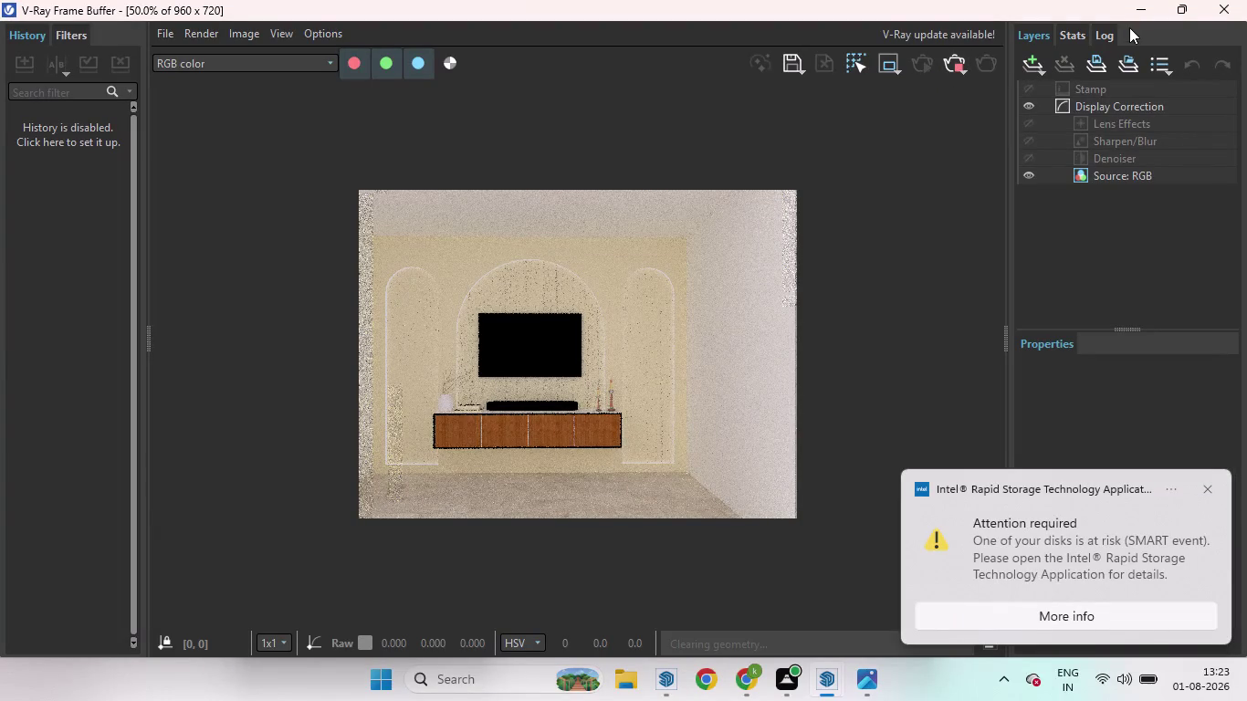
Close the V-Ray Frame Buffer and Asset Editor, then orbit toward a wall.
click(1238, 13)
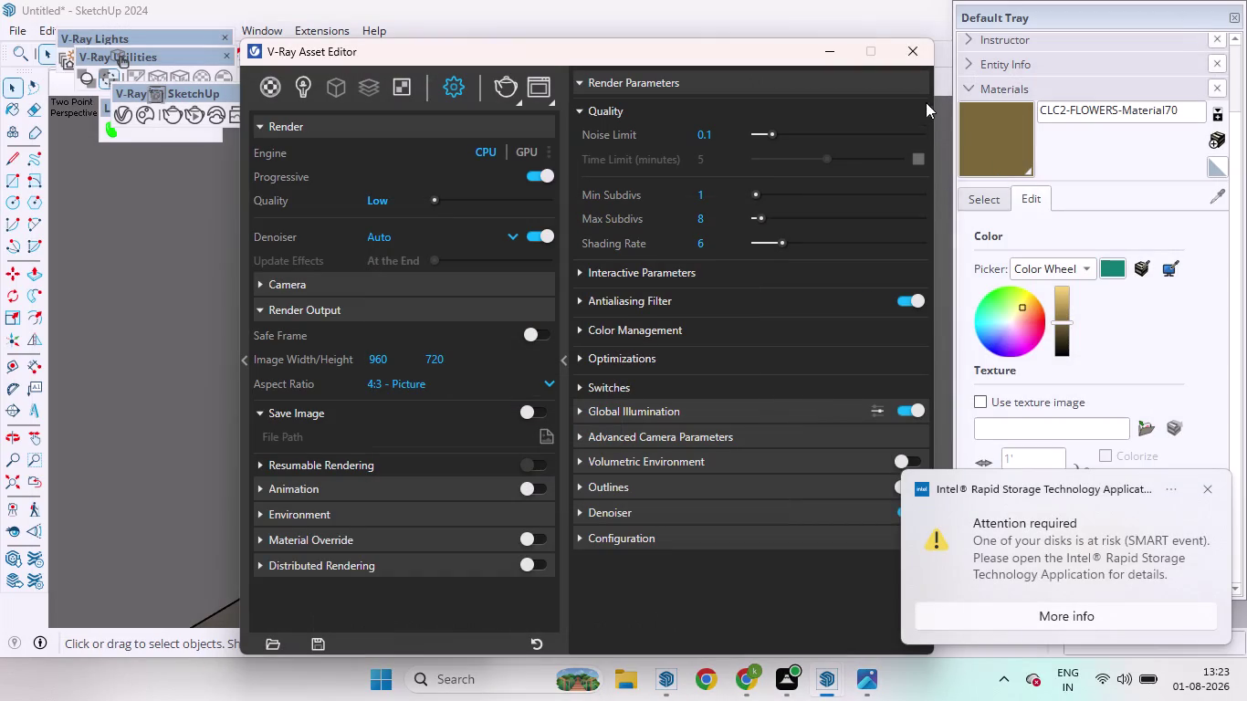
click(923, 49)
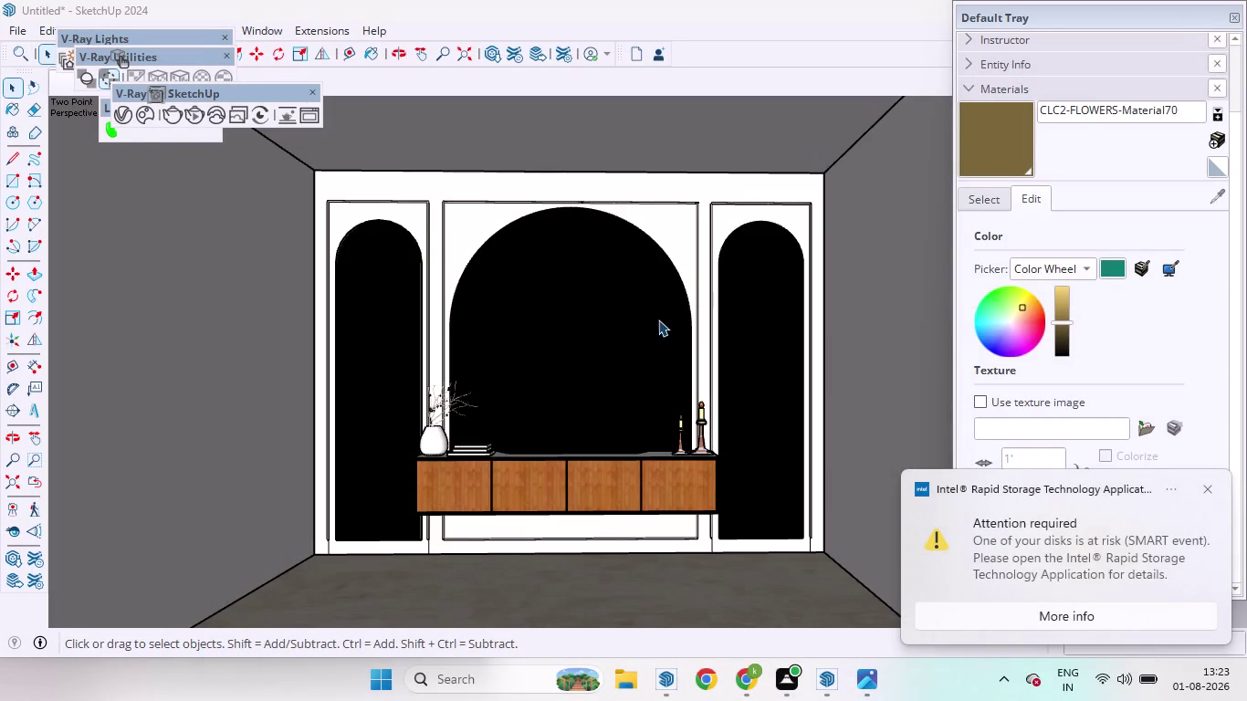
scroll(down, 3)
middle_drag(526, 365, 256, 407)
Zoom in and out on the model and click the right-hand tray panel.
scroll(up, 3)
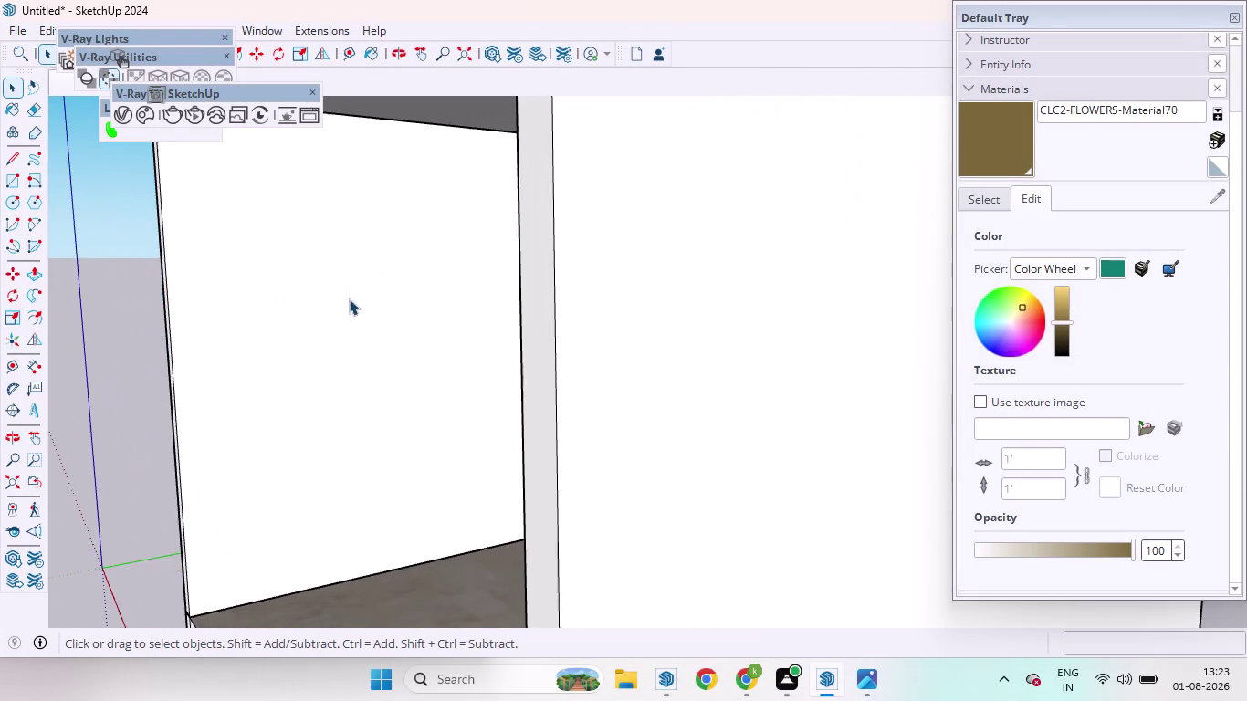
scroll(up, 3)
scroll(down, 3)
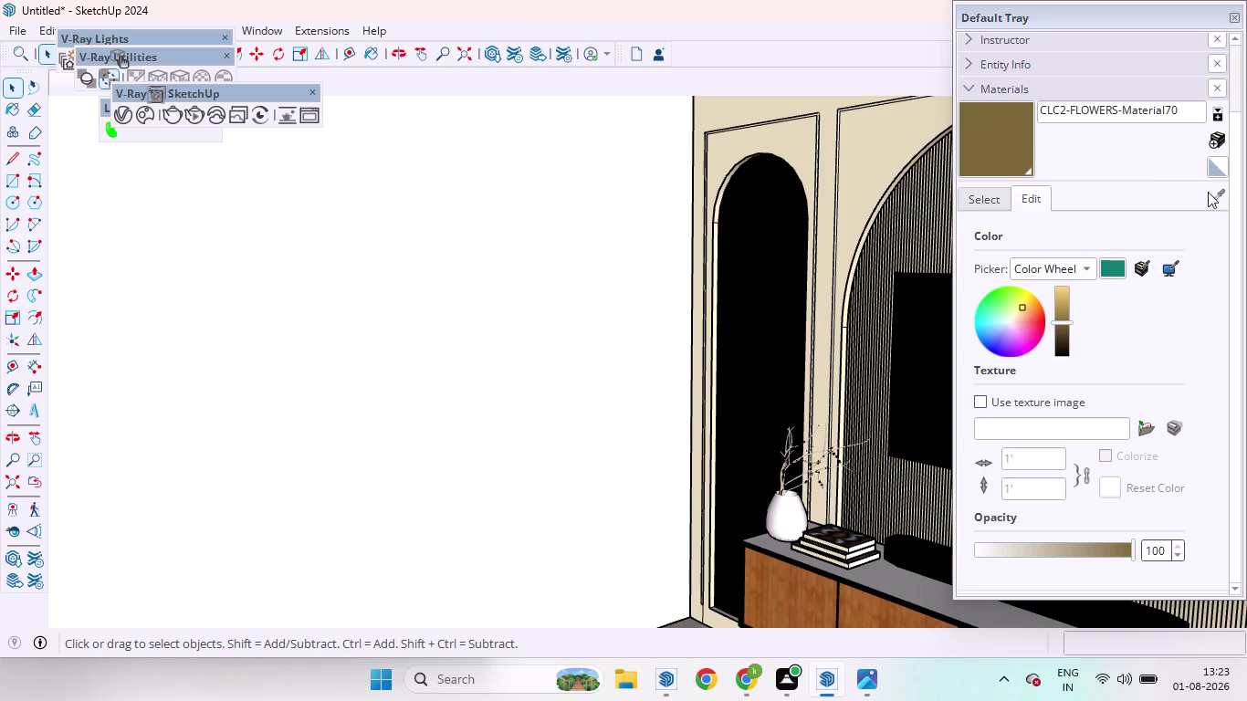
click(1219, 195)
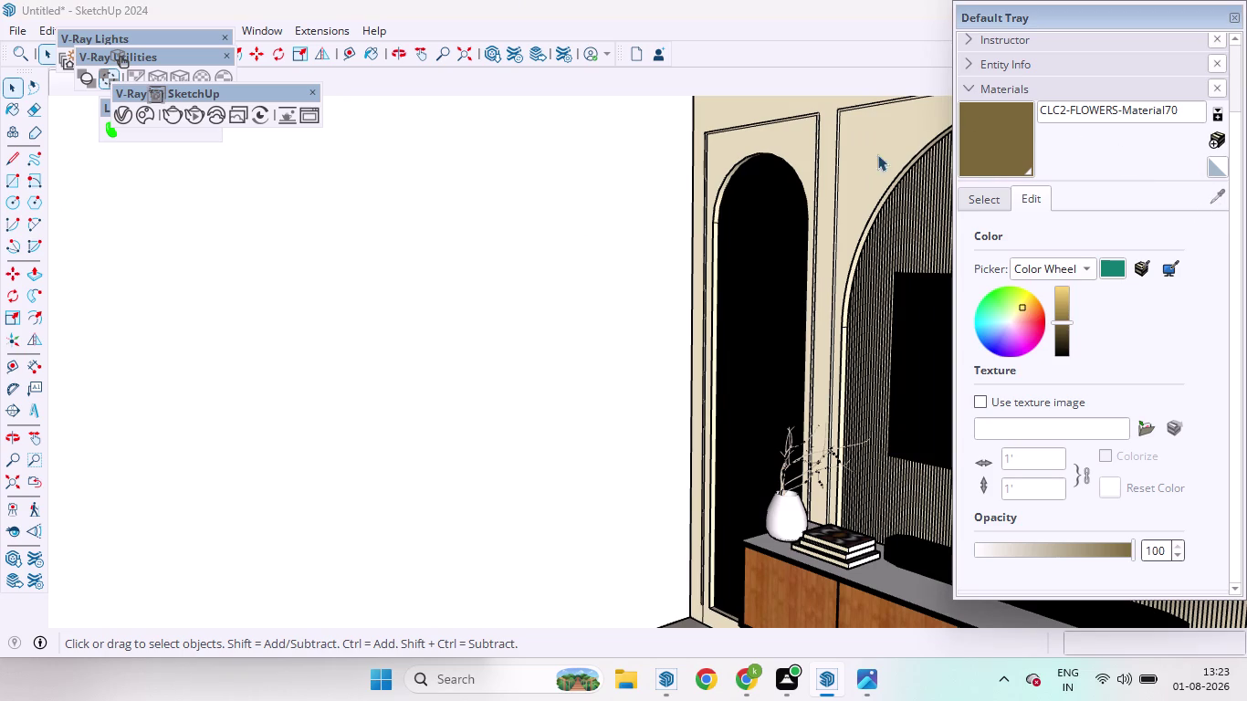
click(1221, 194)
click(1217, 191)
scroll(down, 3)
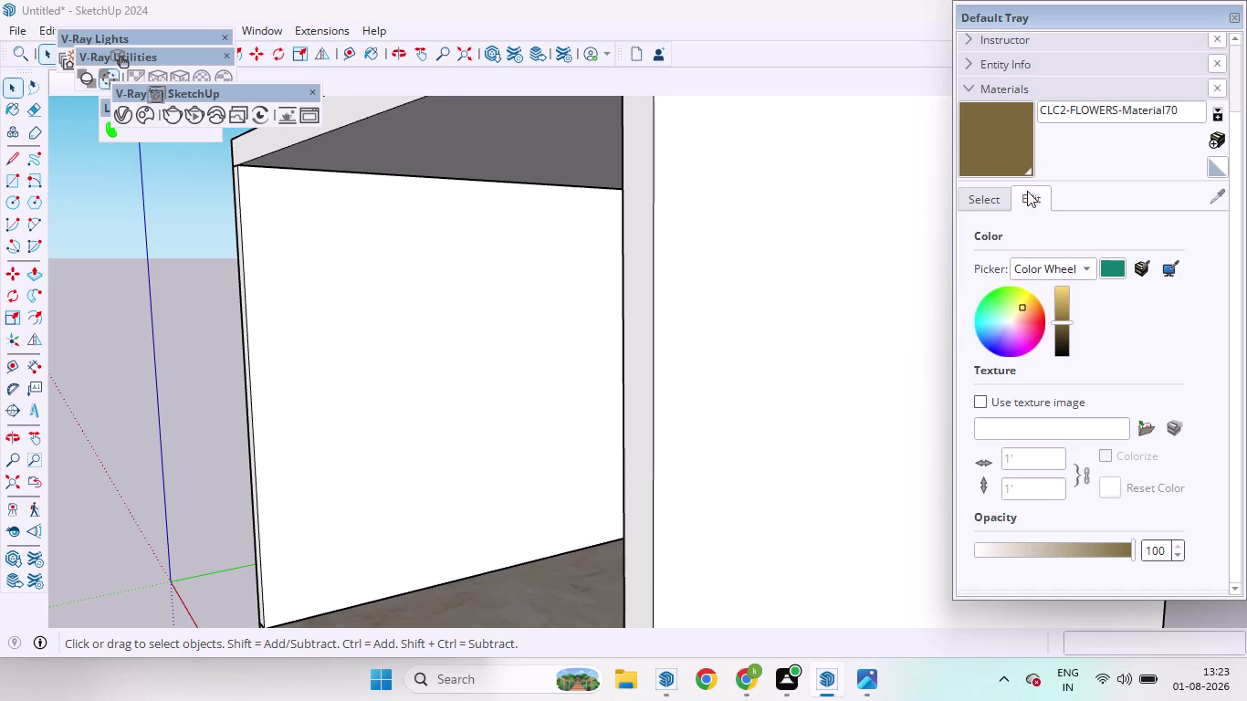
Sample the cream Bisque Translucent material from the arched wall panel.
click(1028, 191)
click(988, 199)
click(1213, 192)
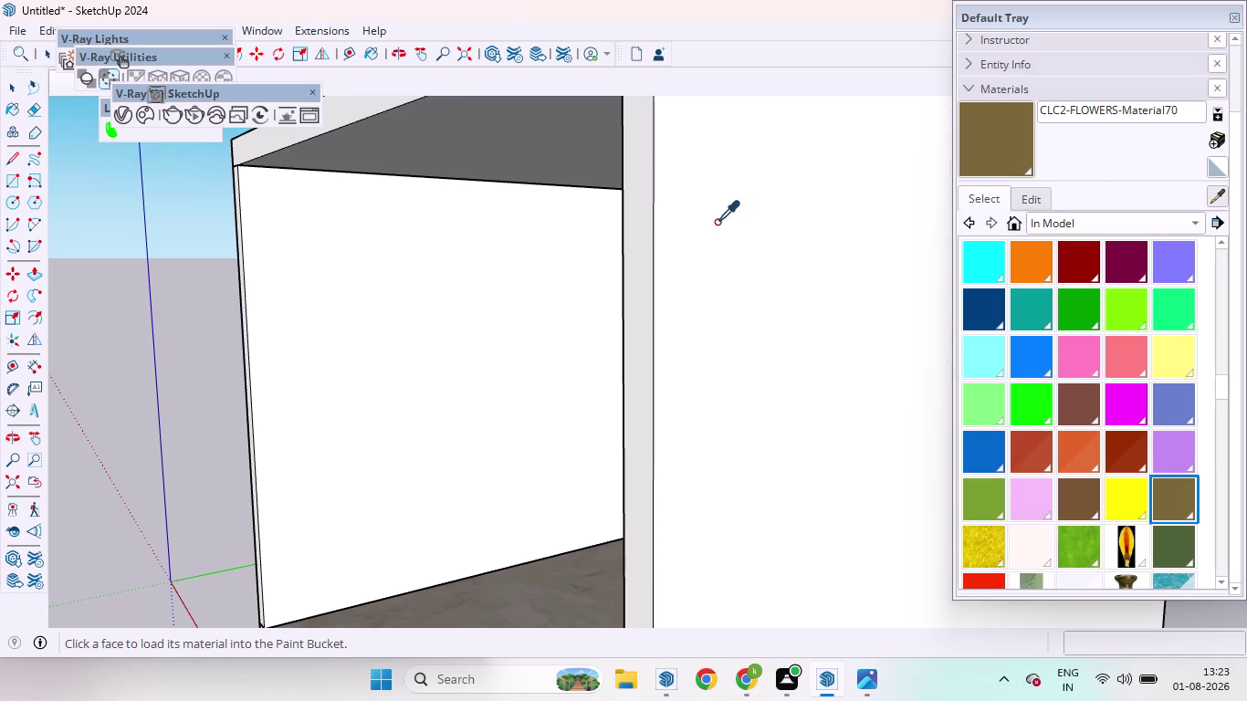
middle_drag(523, 234, 761, 261)
scroll(up, 3)
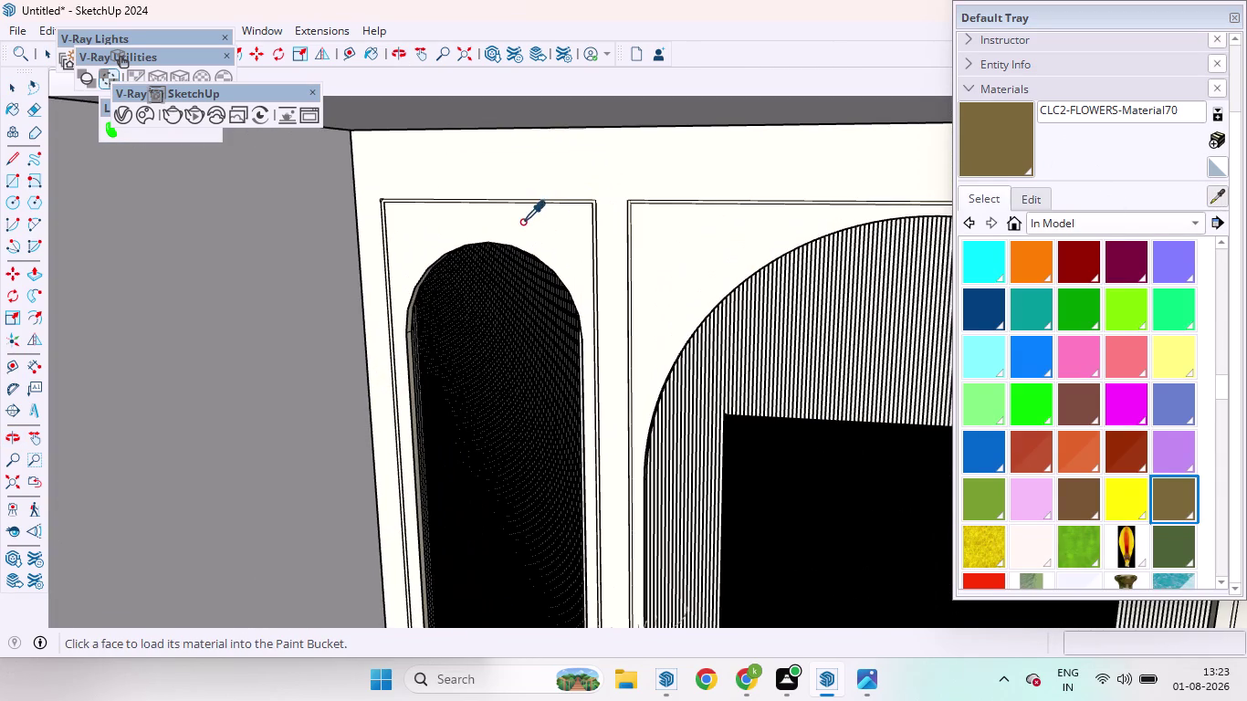
click(523, 224)
Orbit around the room and back to face the TV wall.
scroll(down, 3)
scroll(down, 3)
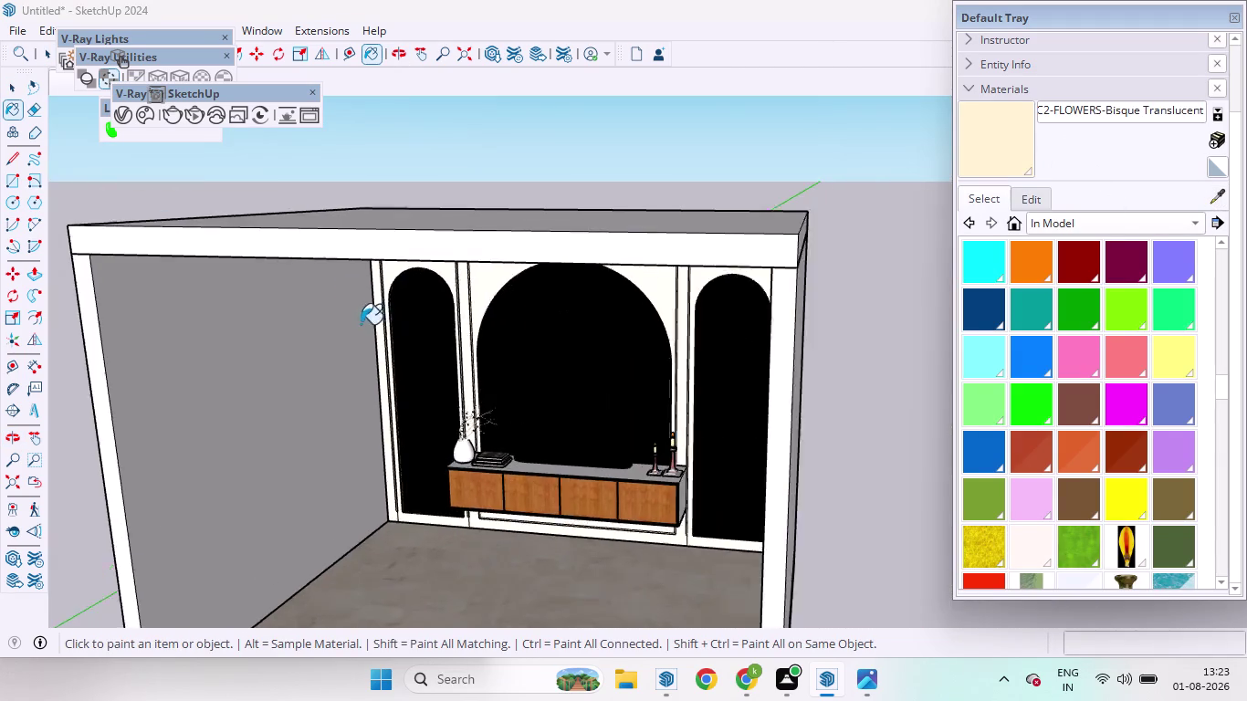
middle_drag(369, 362, 242, 330)
scroll(up, 3)
click(271, 358)
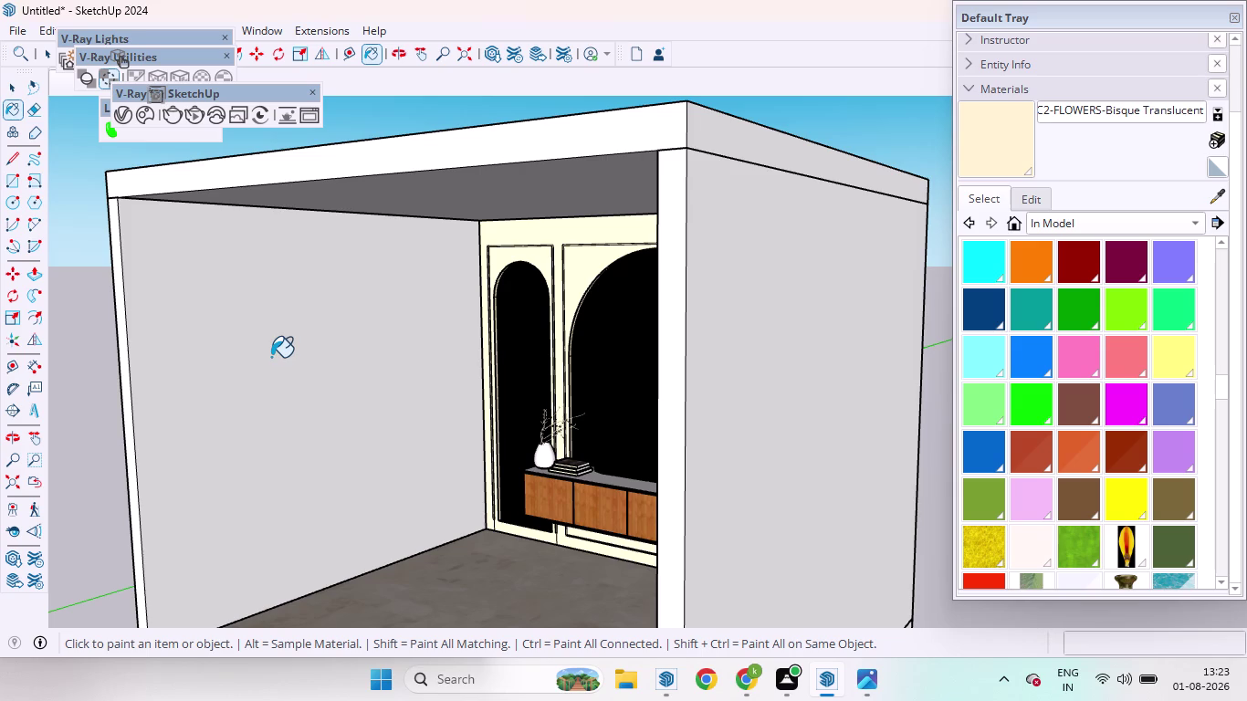
middle_drag(298, 393, 539, 388)
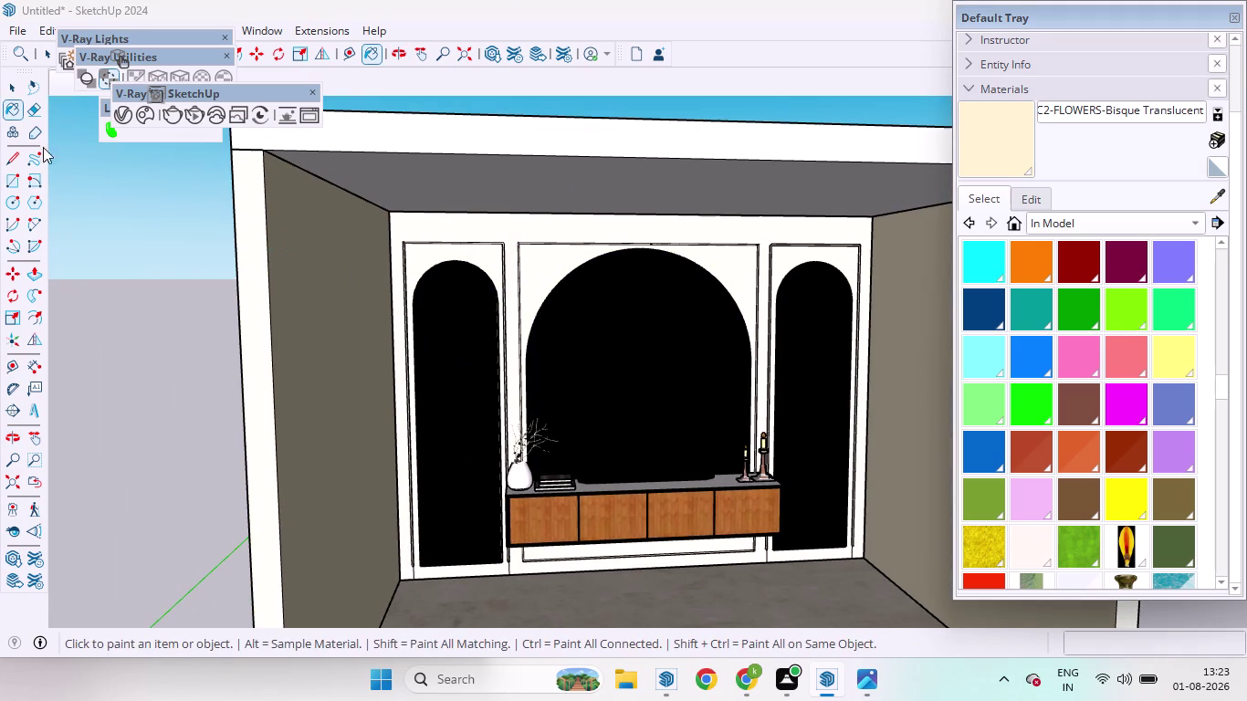
Click the top-left toolbar icon, switch to orbiting, and open the toolbars list.
click(69, 82)
click(63, 80)
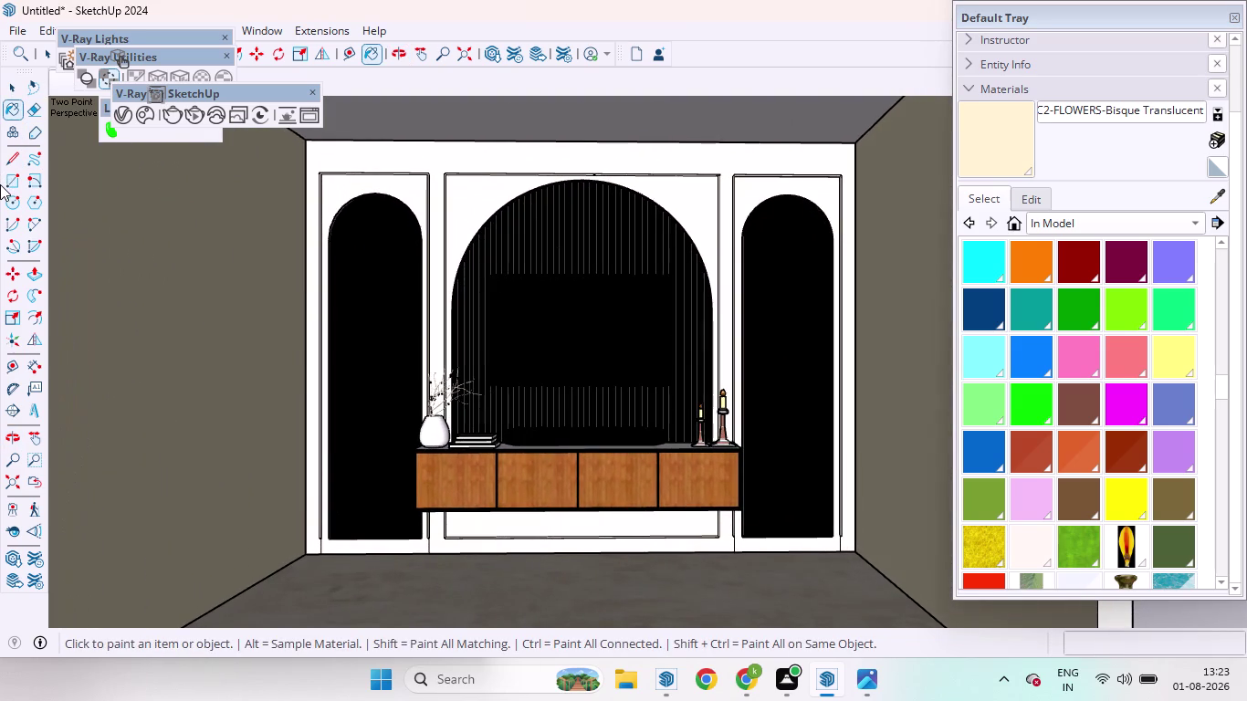
middle_click(264, 262)
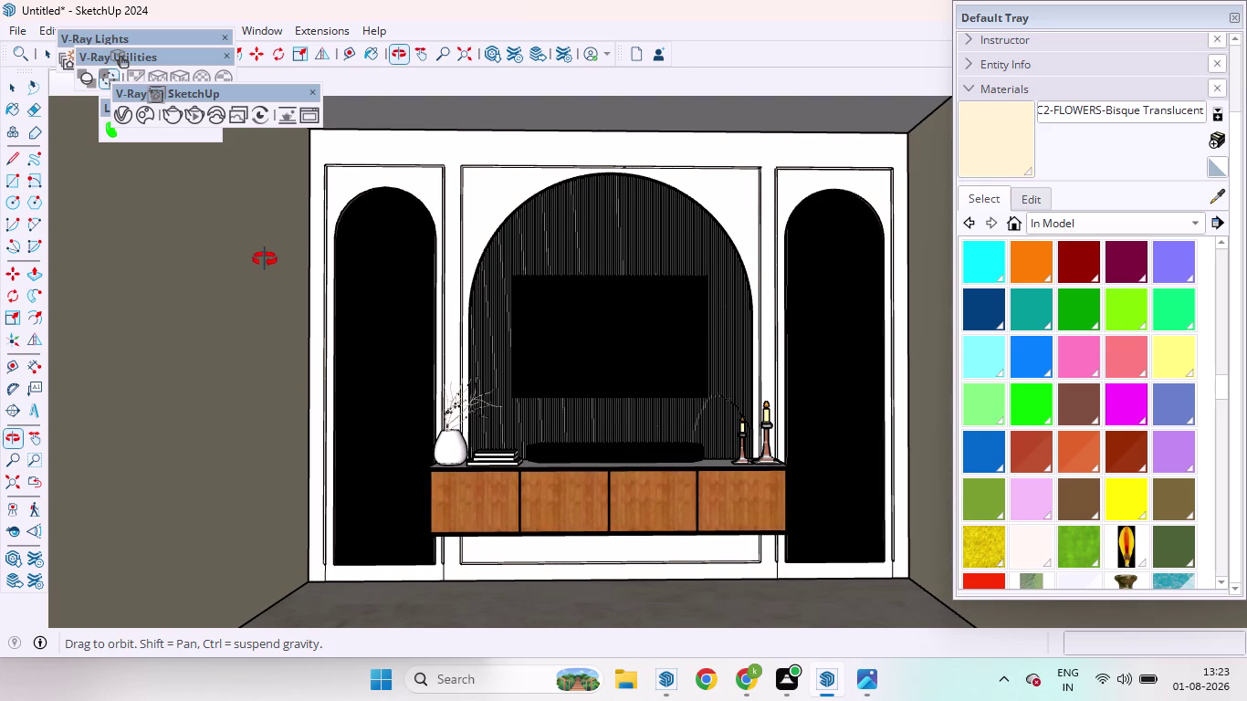
right_click(487, 23)
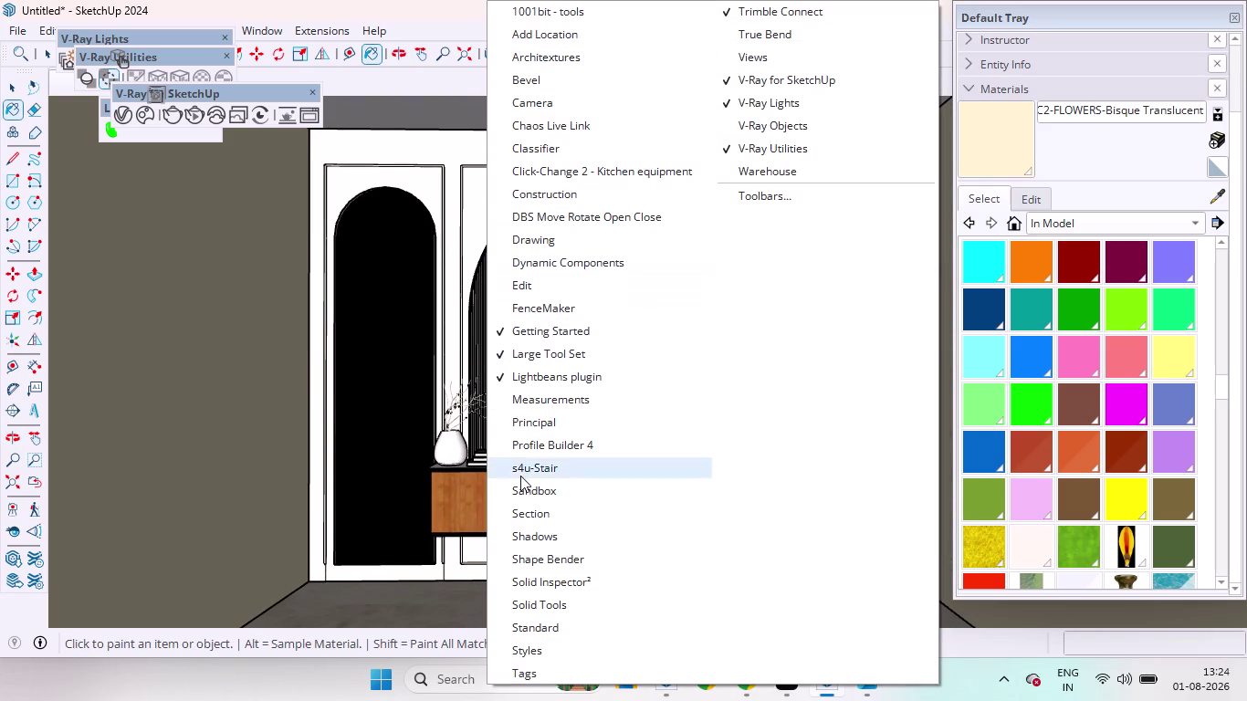
Turn on an additional toolbar and rearrange the floating tool groups.
click(773, 61)
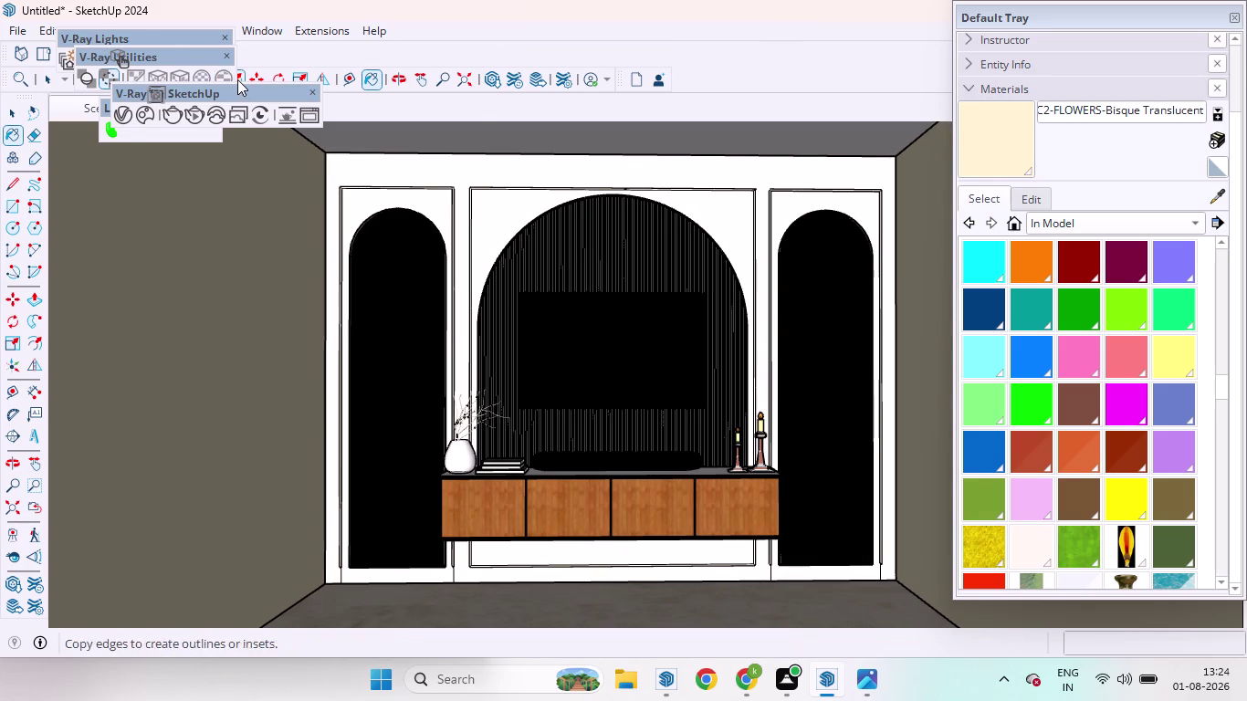
drag(142, 58, 398, 70)
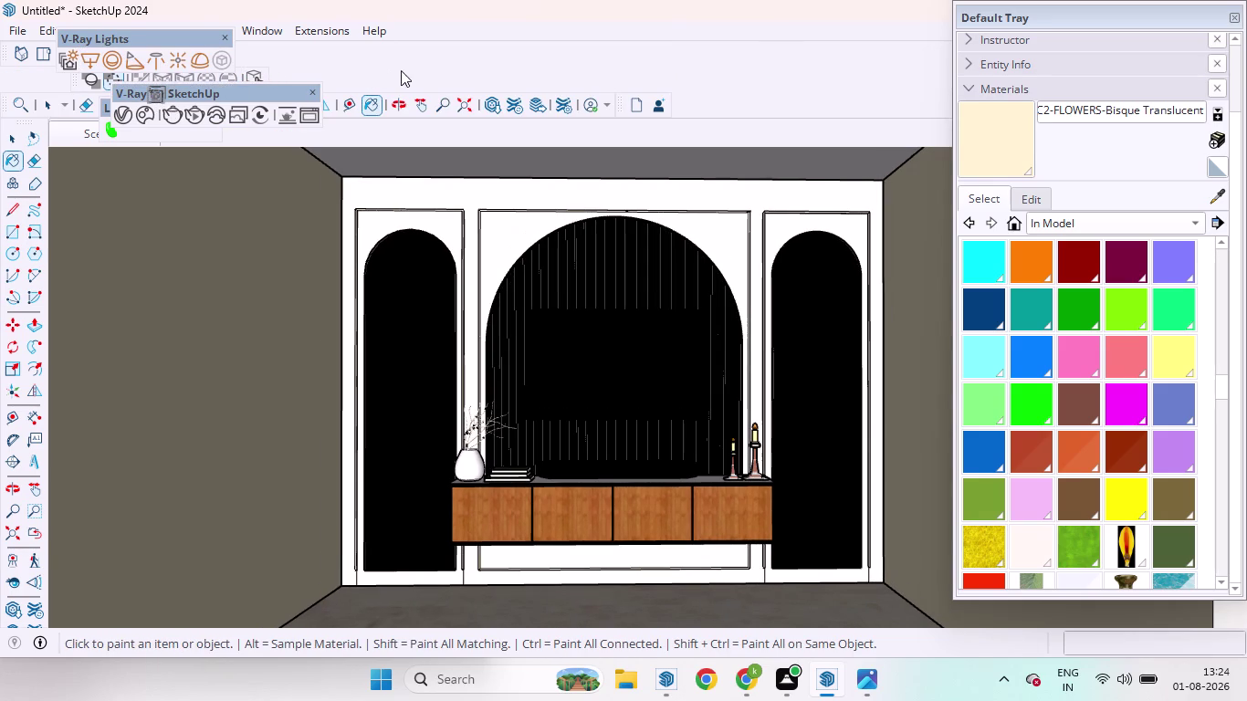
drag(398, 70, 406, 70)
drag(129, 34, 364, 46)
drag(178, 94, 182, 94)
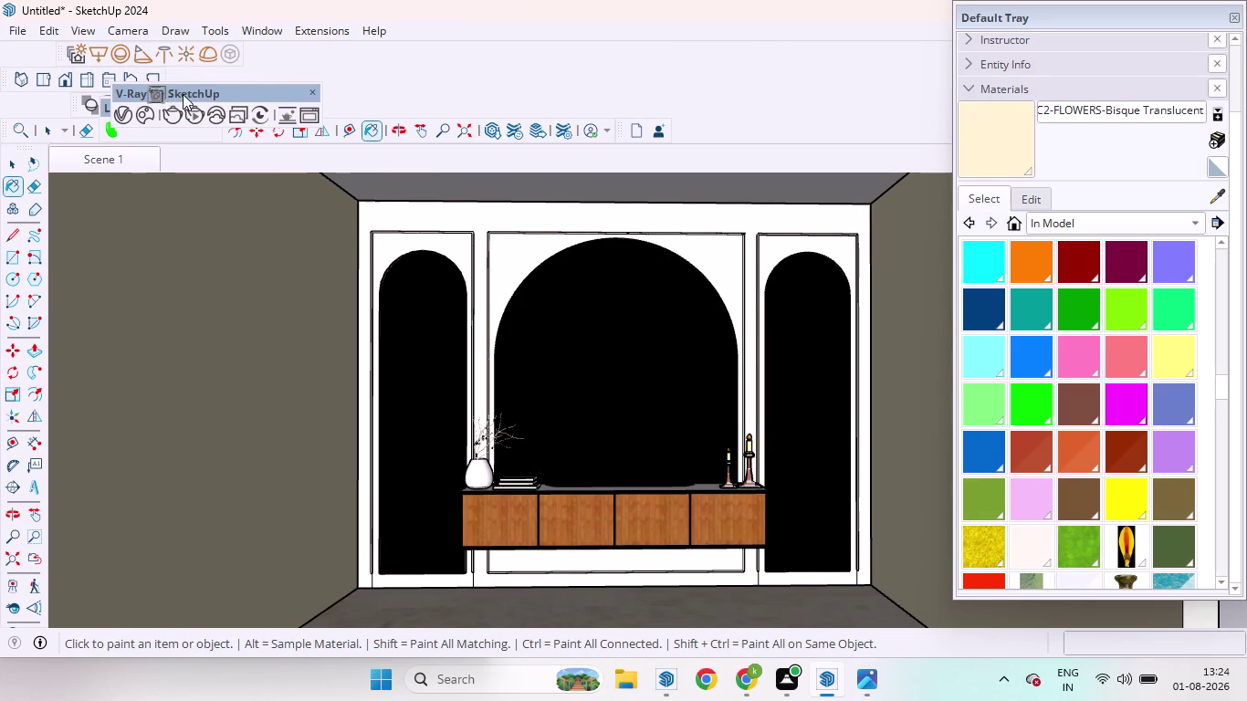
drag(183, 94, 403, 53)
drag(177, 108, 229, 68)
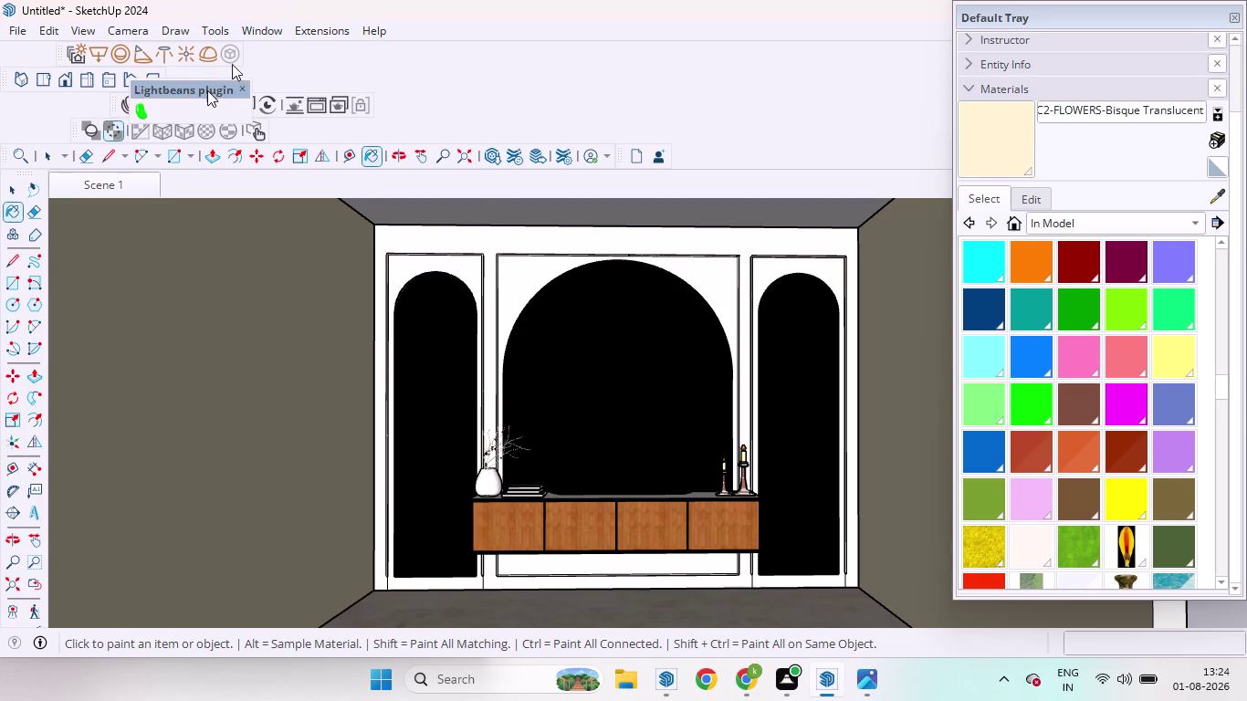
drag(228, 68, 455, 155)
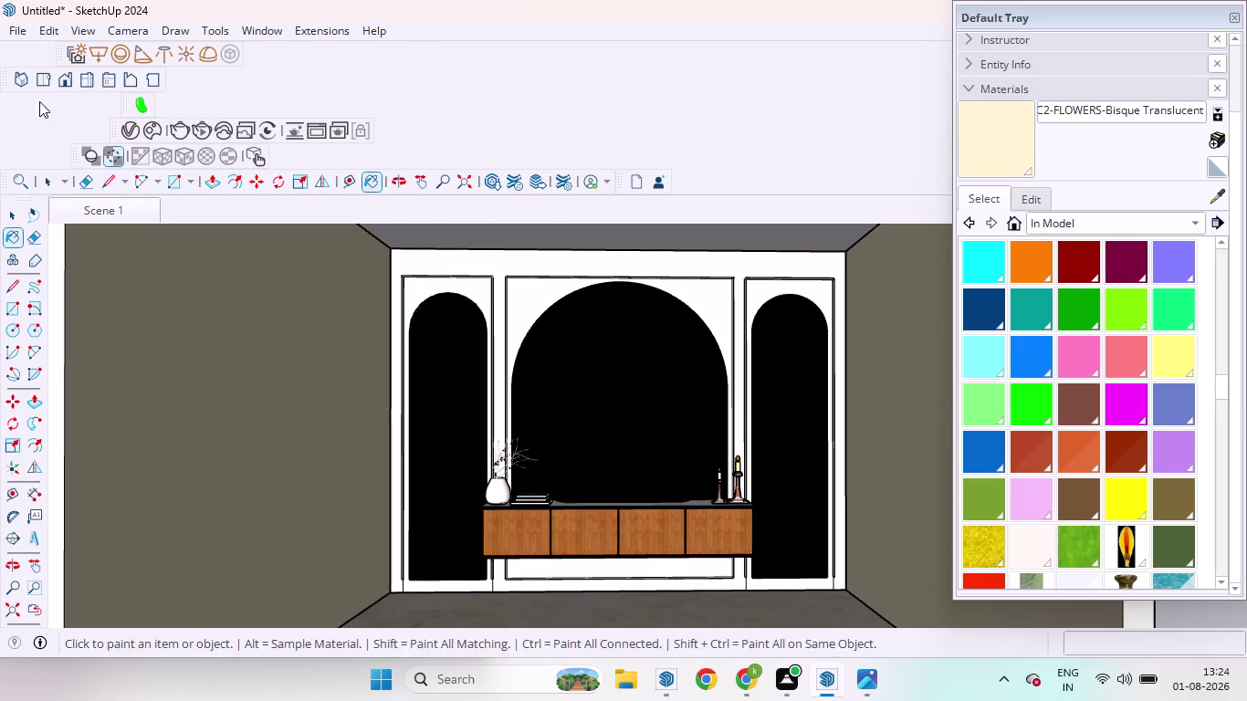
Zoom in on the model and switch back to the Select tool.
click(65, 76)
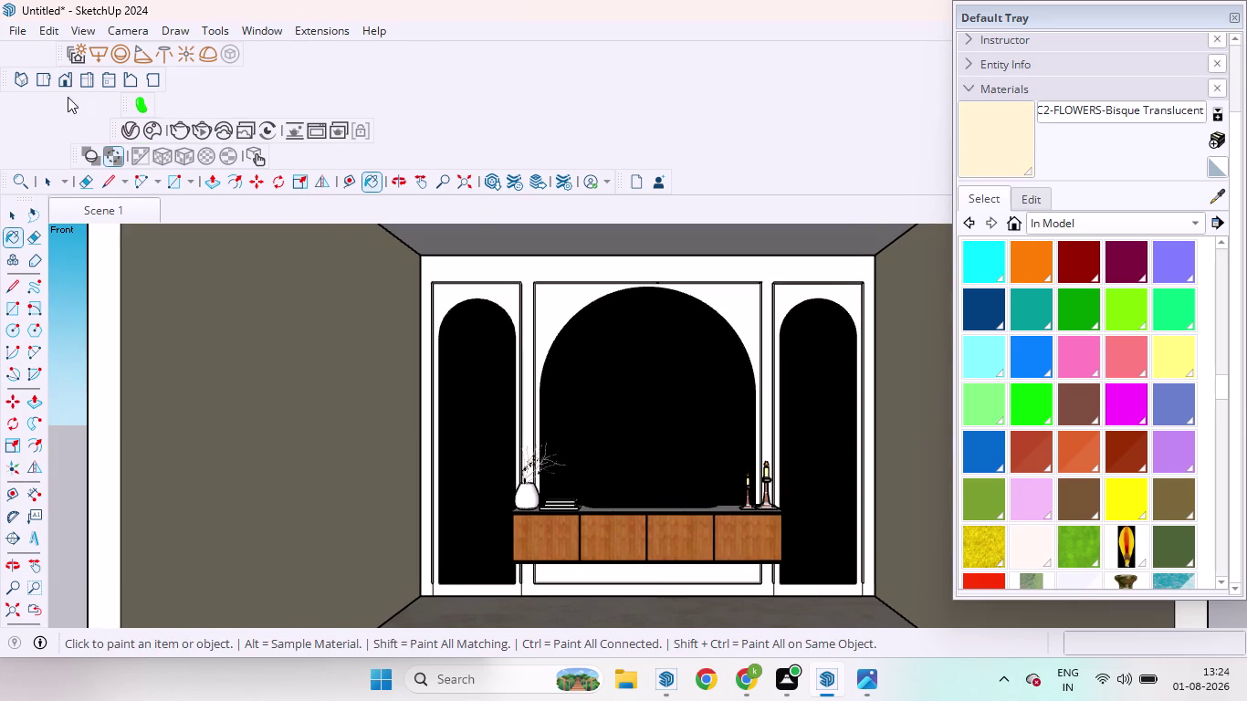
scroll(up, 3)
scroll(up, 3)
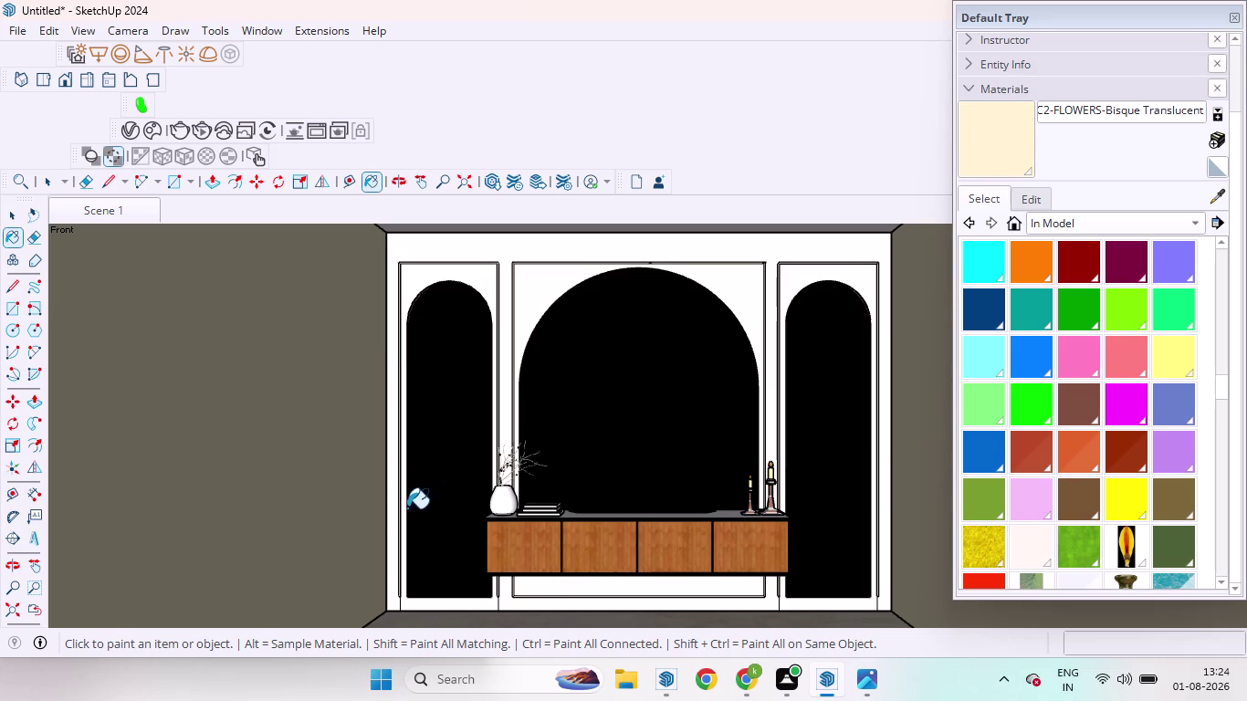
key(space)
click(20, 211)
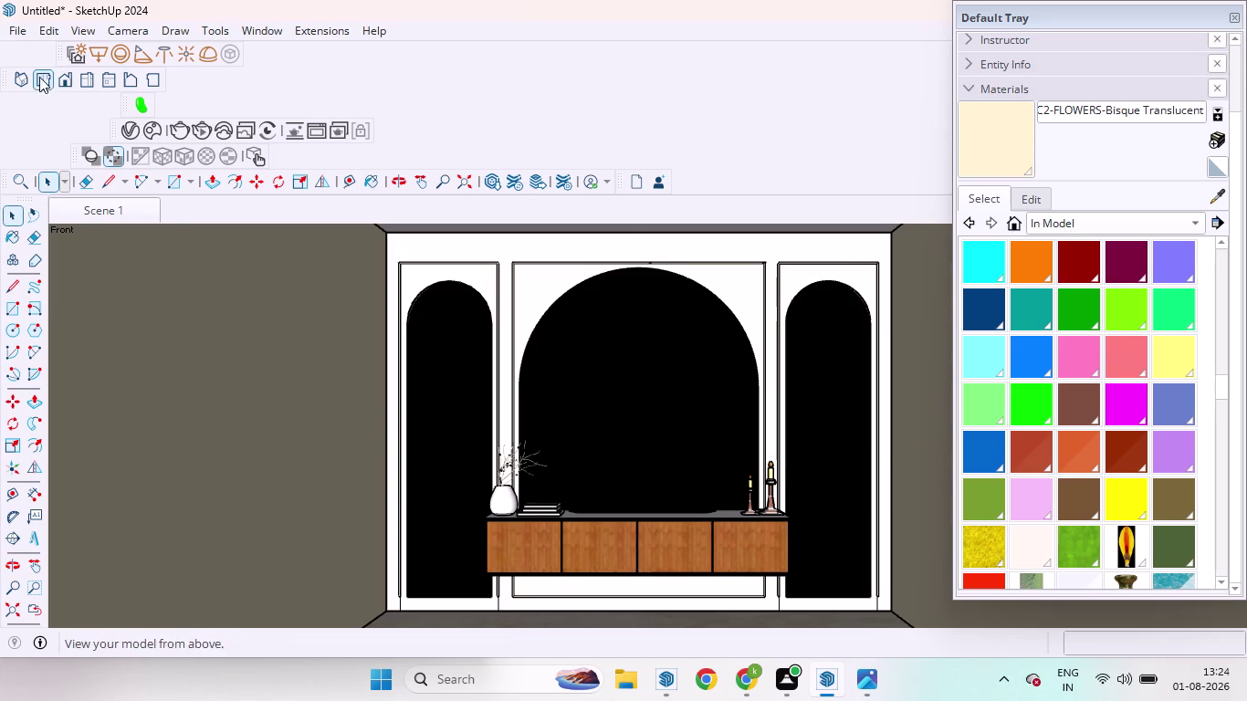
Dock the Views toolbar beside the other tools.
drag(6, 78, 679, 185)
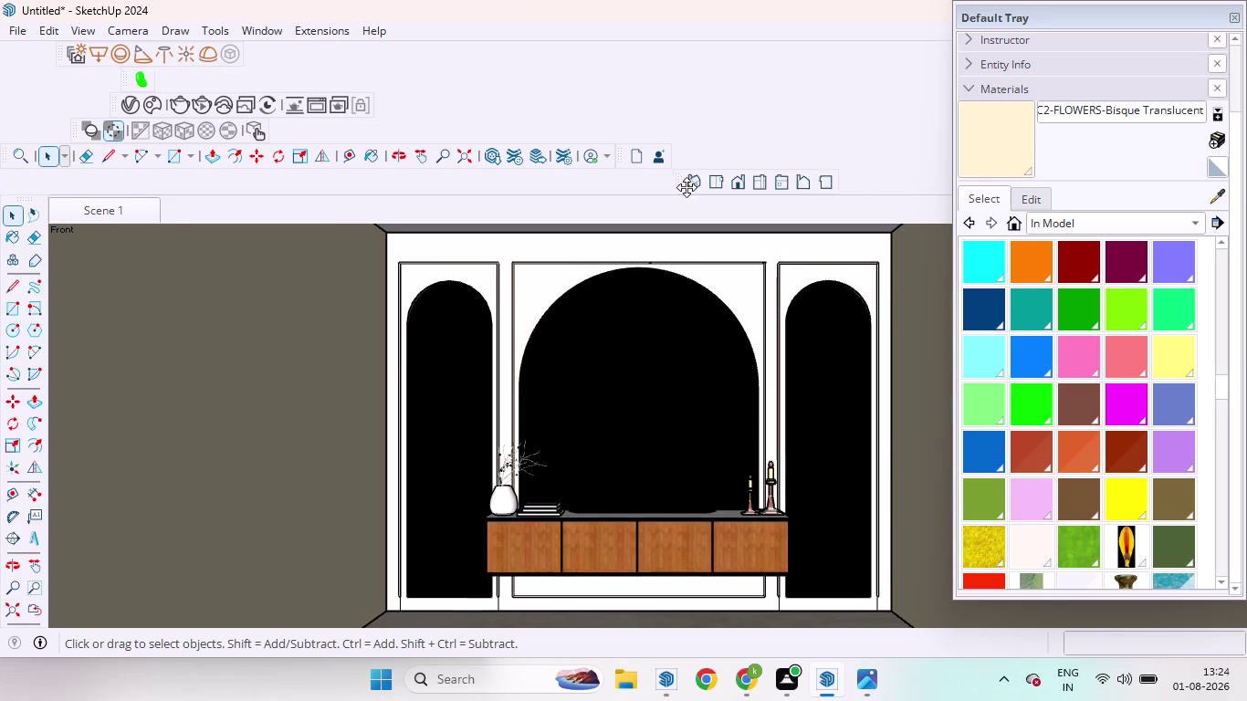
drag(679, 186, 685, 159)
drag(108, 101, 159, 103)
drag(119, 99, 134, 247)
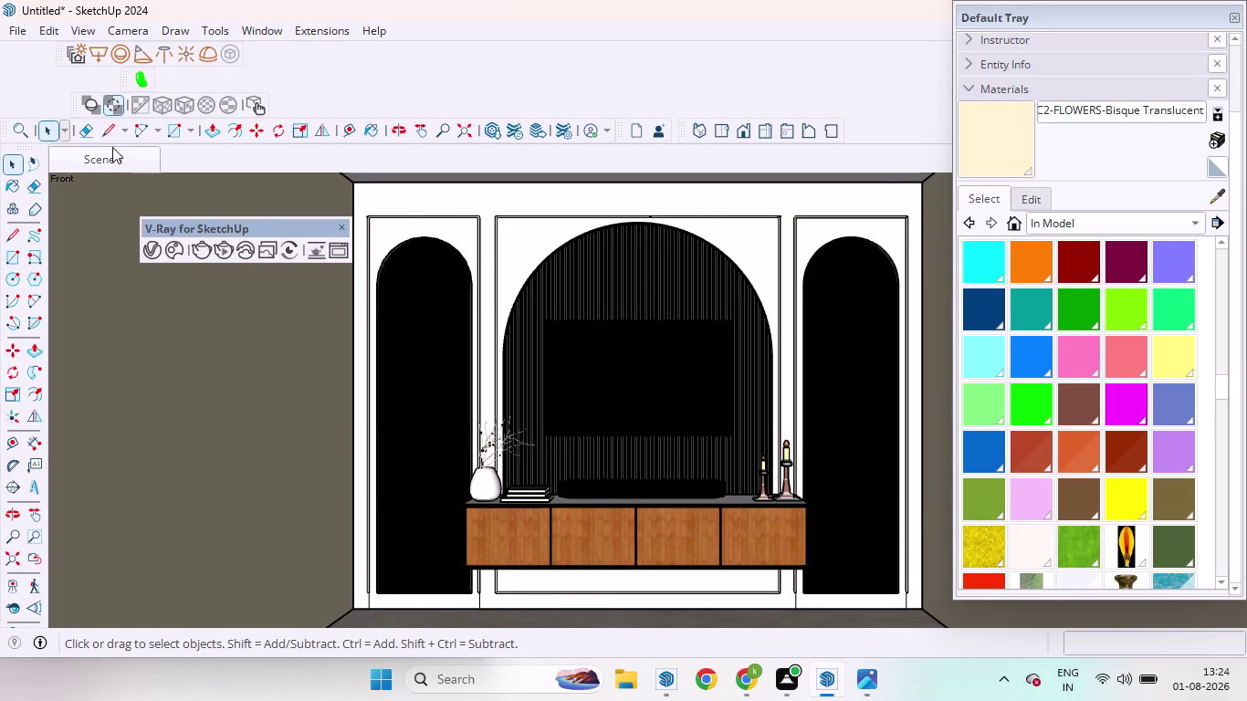
Float the V-Ray rendering and lighting toolbars and close the Default Tray.
drag(76, 98, 68, 259)
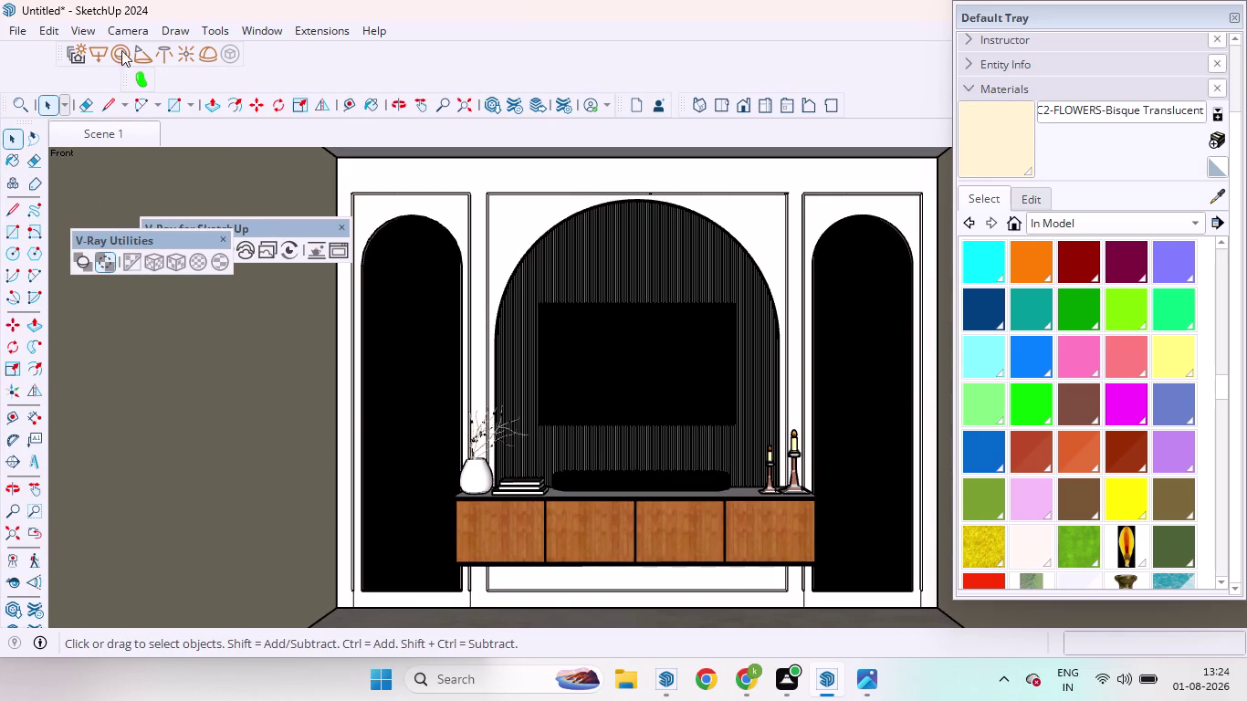
drag(59, 46, 100, 269)
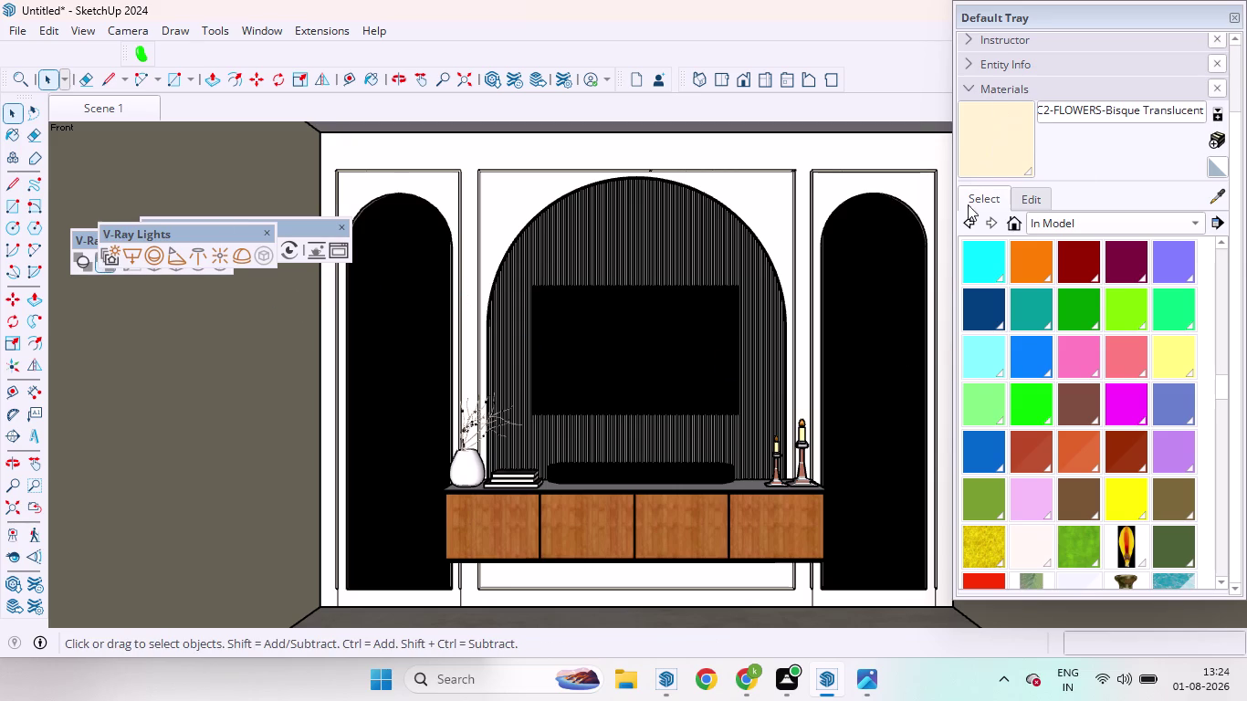
click(1238, 10)
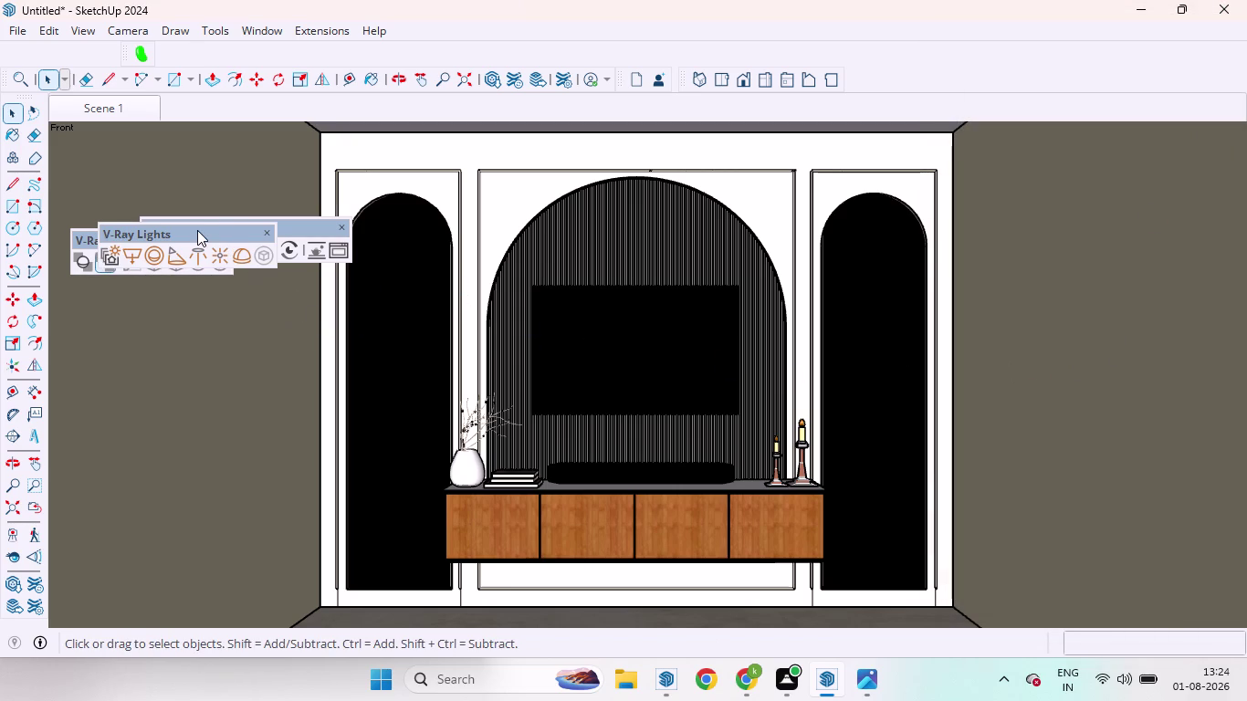
Move the V-Ray lighting and utility toolbars lower and open the Asset Editor.
drag(196, 236, 191, 317)
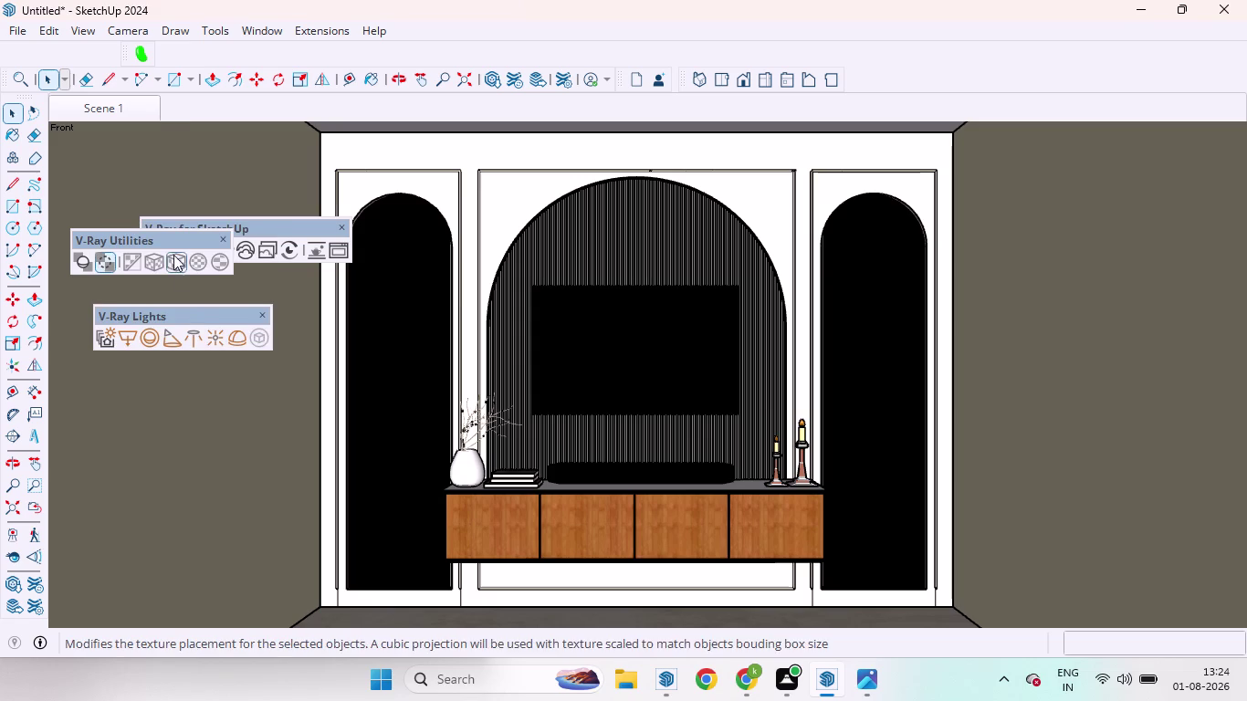
drag(170, 236, 172, 294)
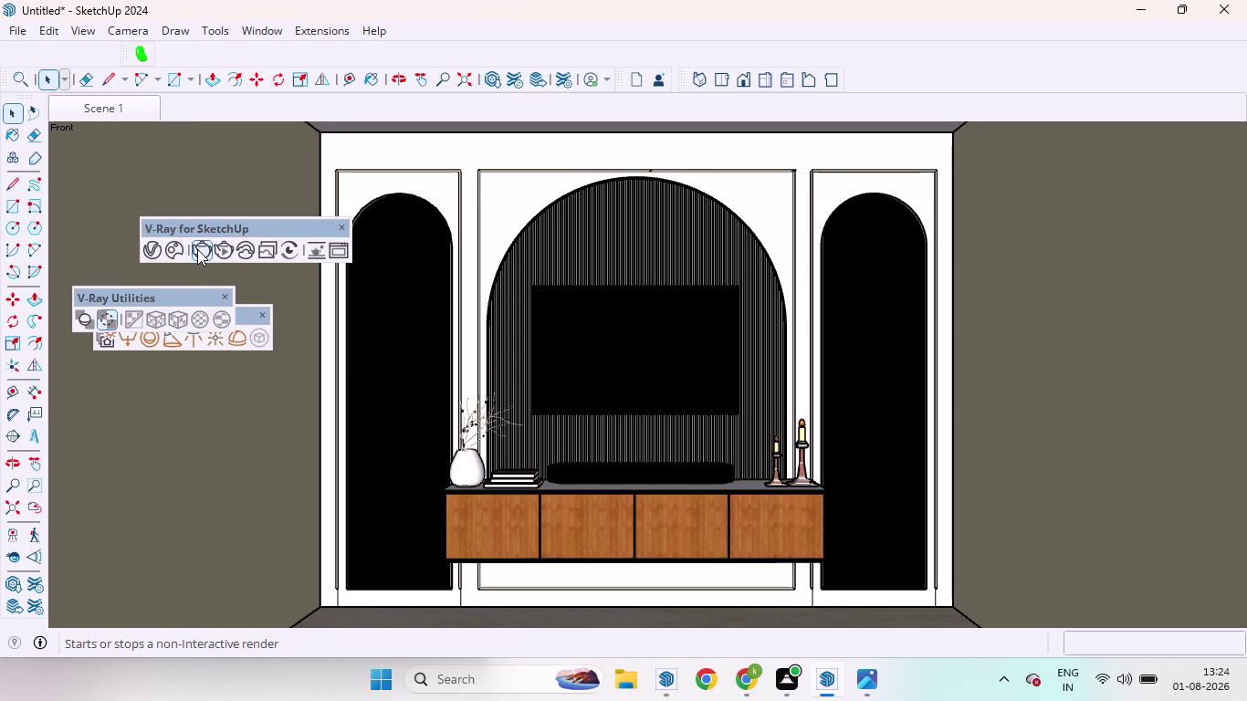
click(155, 248)
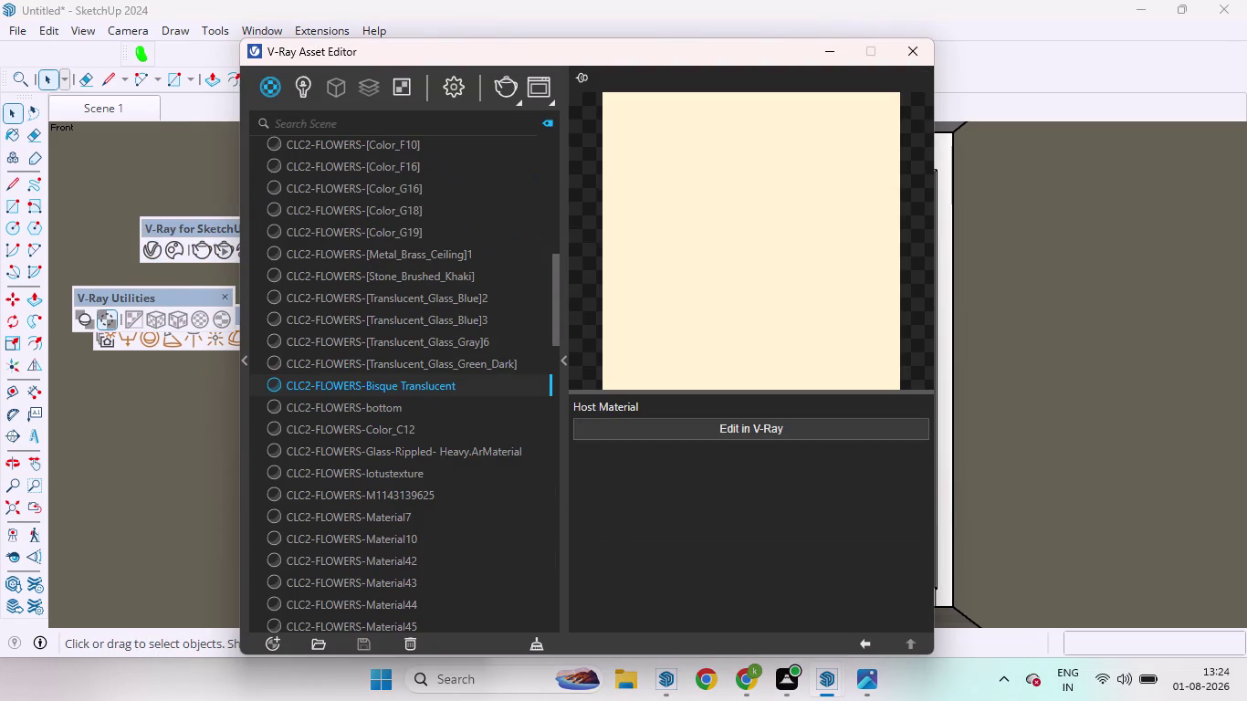
Render the scene at 960×720 with Denoiser expanded, then open the t_v unit photo.
click(451, 94)
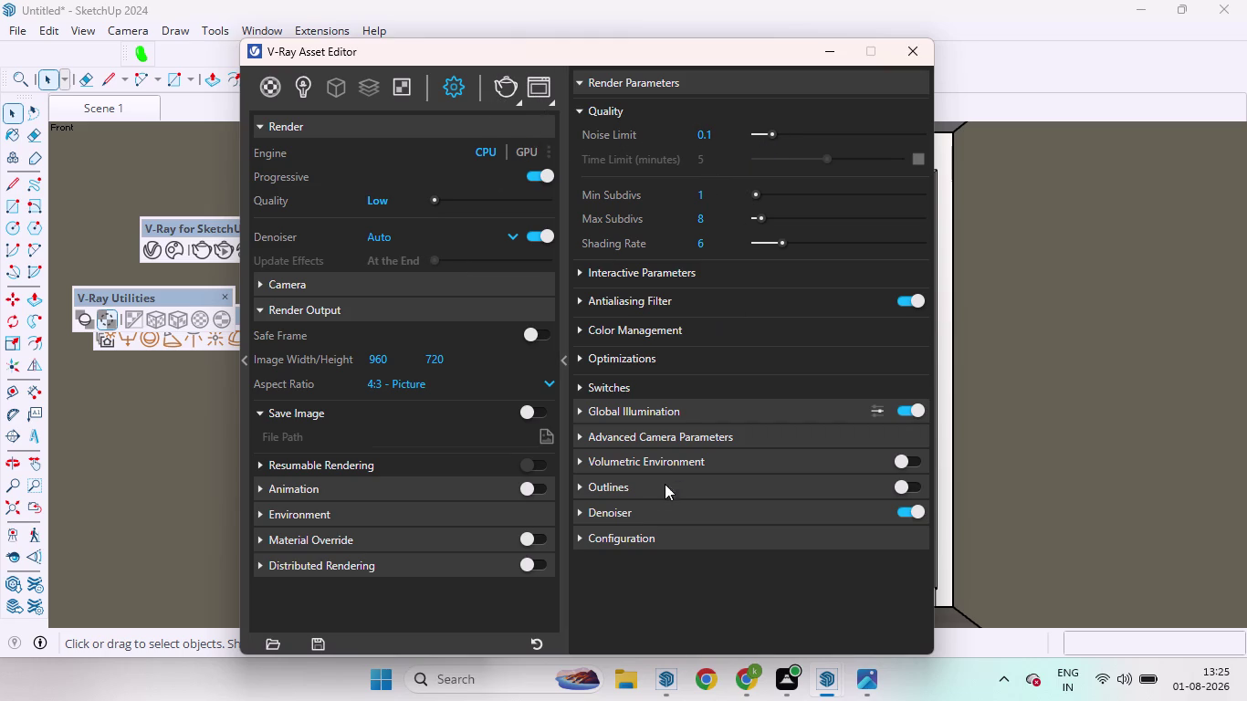
click(579, 514)
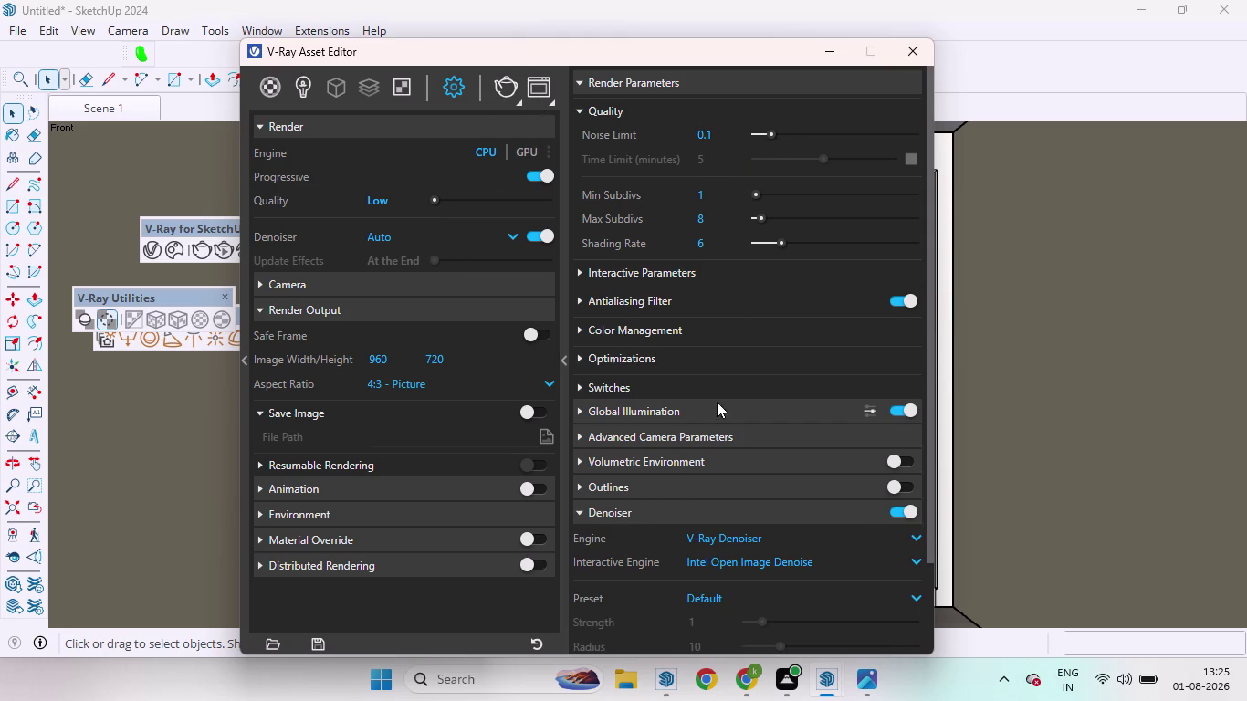
click(504, 85)
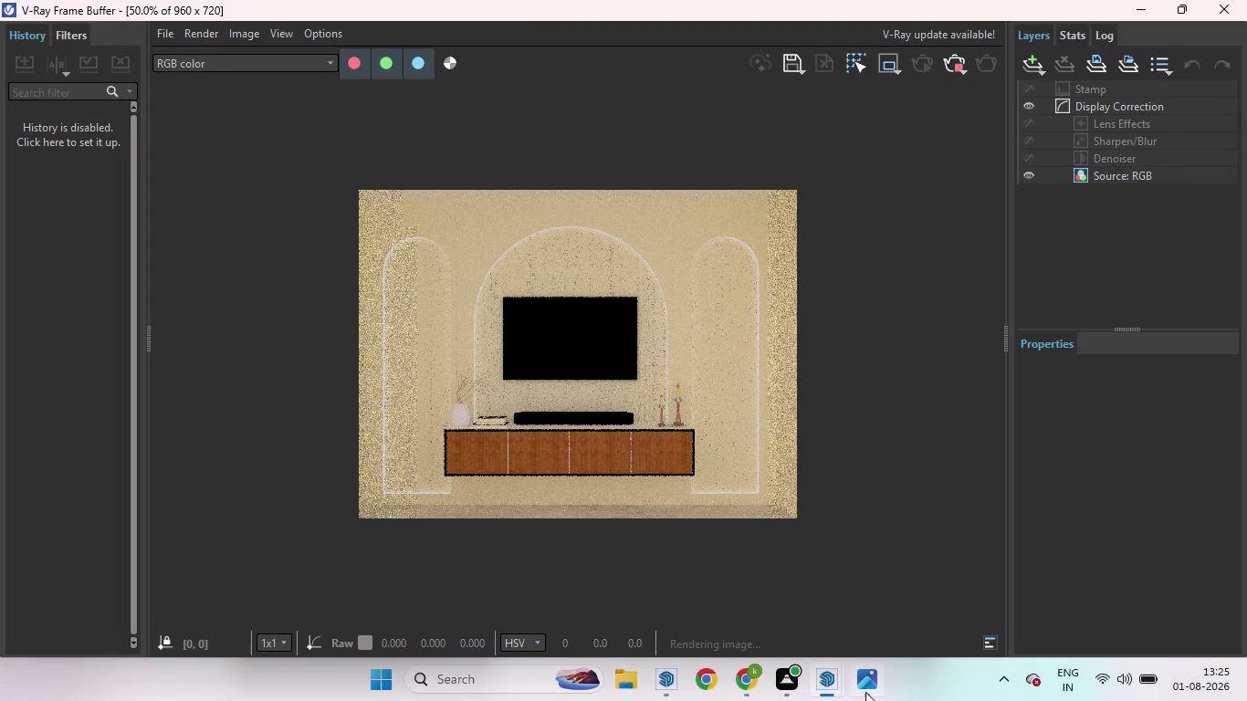
click(865, 591)
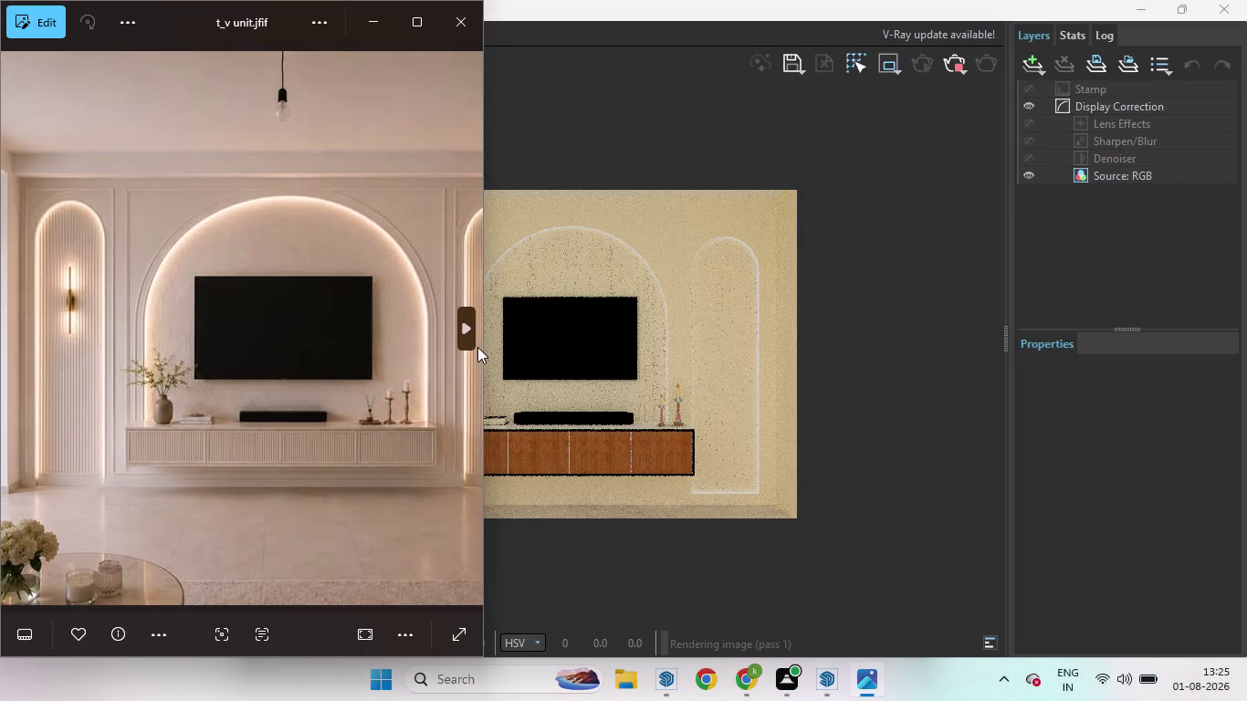
Widen the Photos window, zoom through the t_v unit photo, then return to the render.
drag(489, 347, 507, 347)
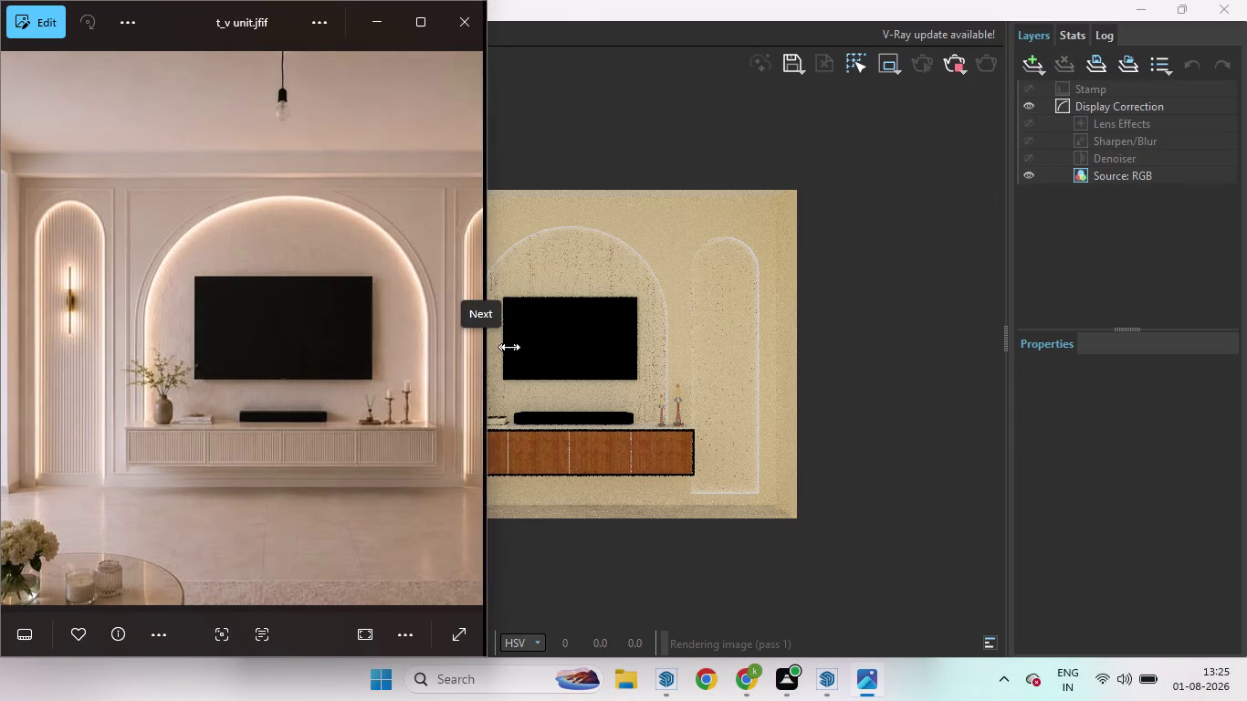
drag(507, 347, 738, 327)
scroll(down, 3)
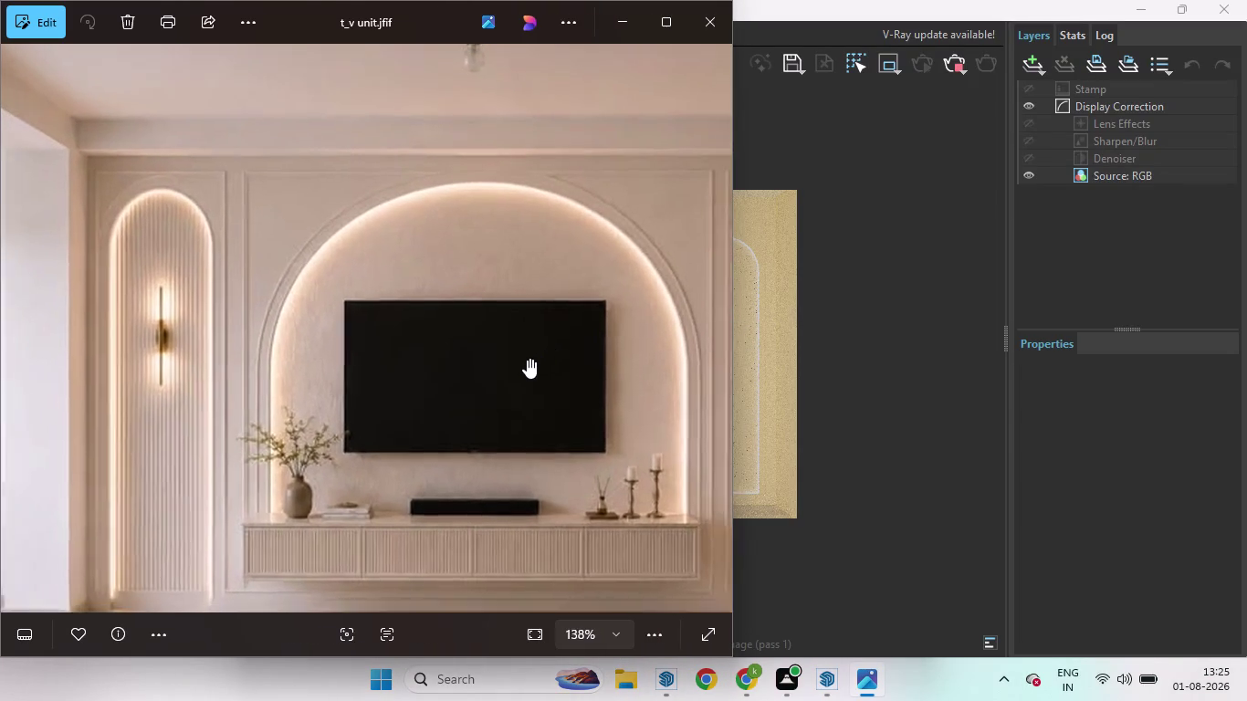
scroll(down, 3)
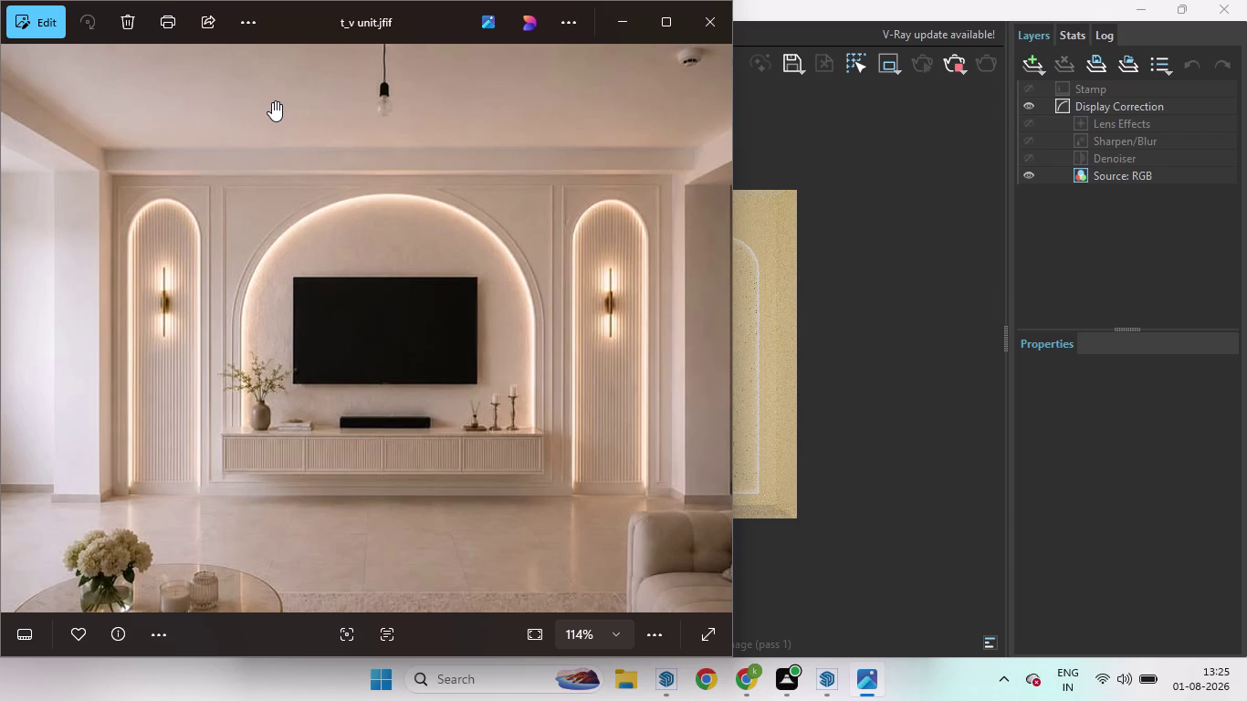
scroll(down, 3)
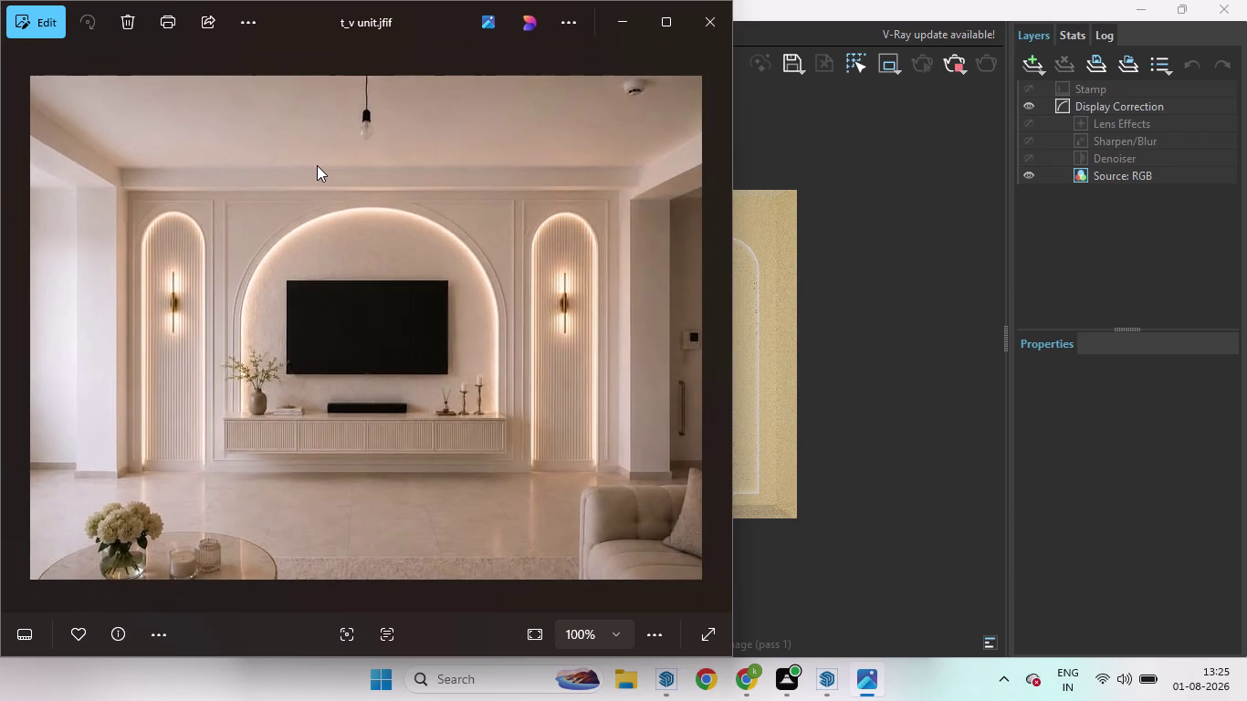
click(702, 19)
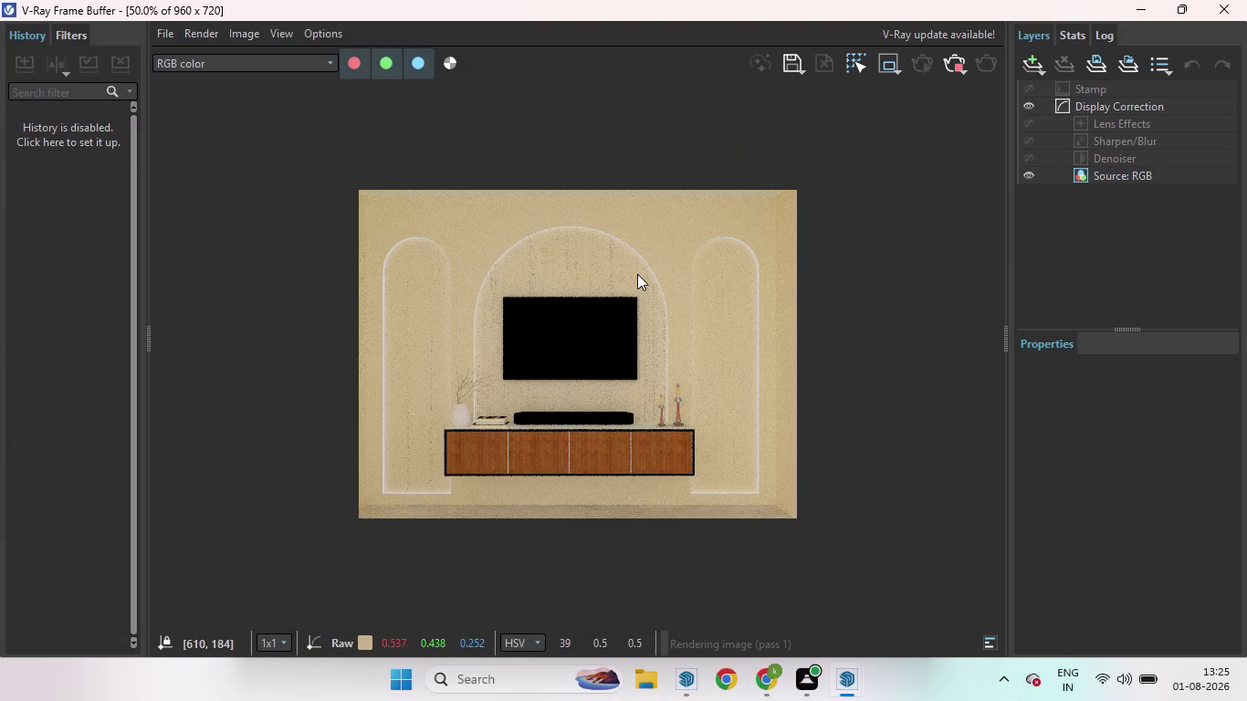